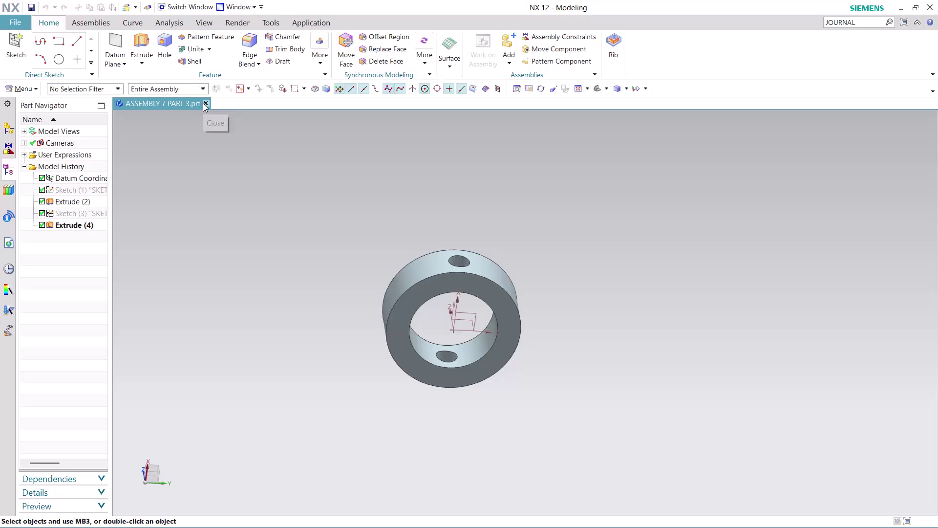
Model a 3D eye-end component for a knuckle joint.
Close the ring part and start journal recording through Command Finder.
click(861, 21)
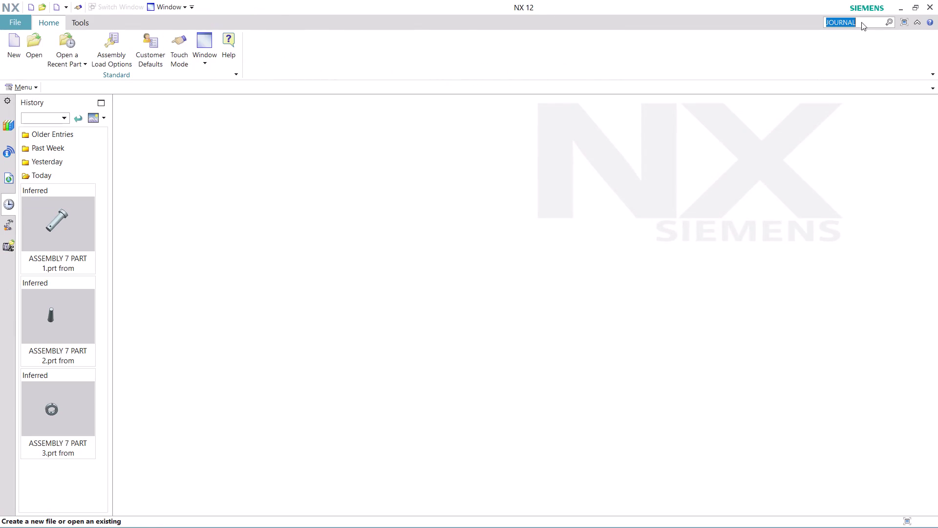
key(Return)
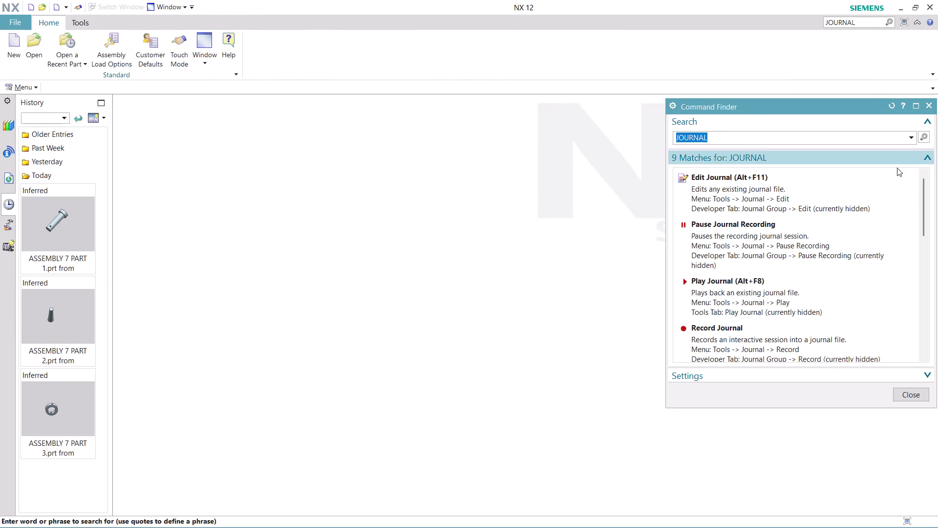
scroll(down, 3)
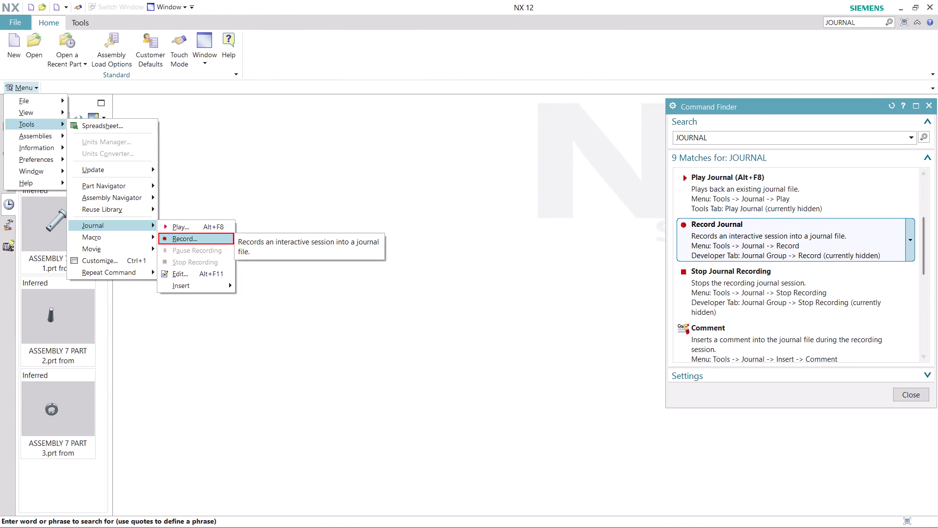
click(779, 223)
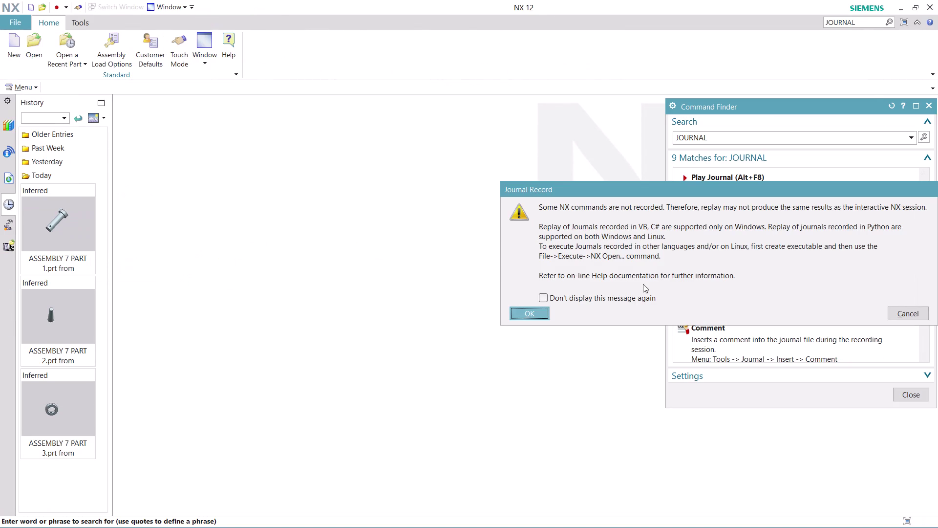
click(526, 312)
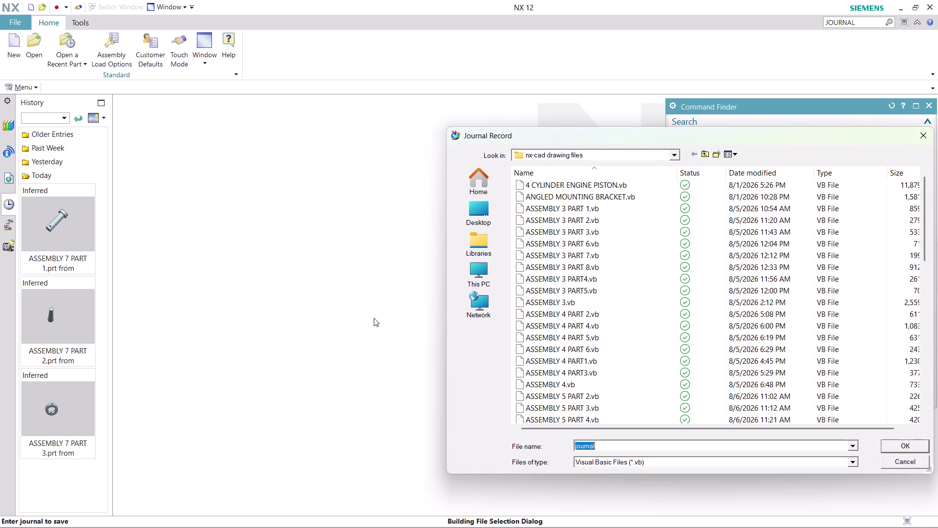
Name the journal file 'ASSEMBLY 7 PART 4' and begin recording.
text(ASSE)
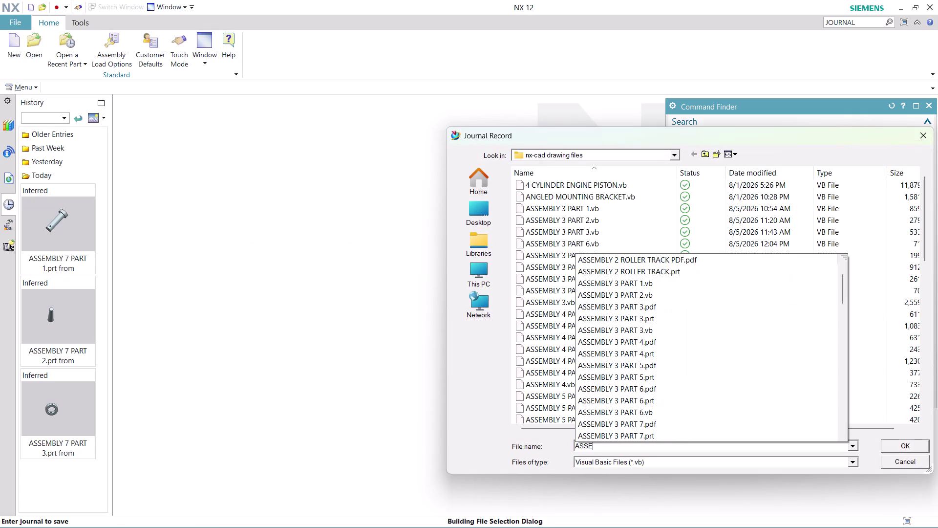
text(,)
key(BackSpace)
text(M)
text(BLY)
key(space)
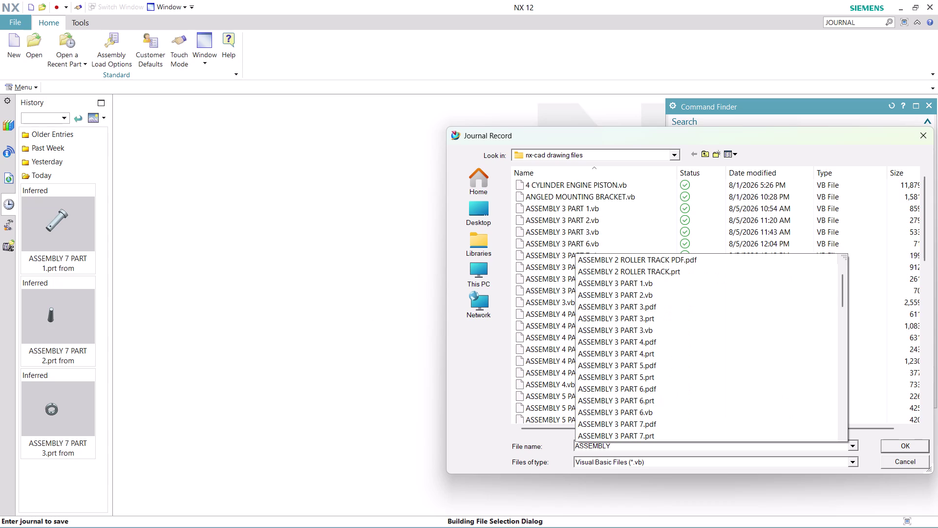
text(7)
key(space)
text(P)
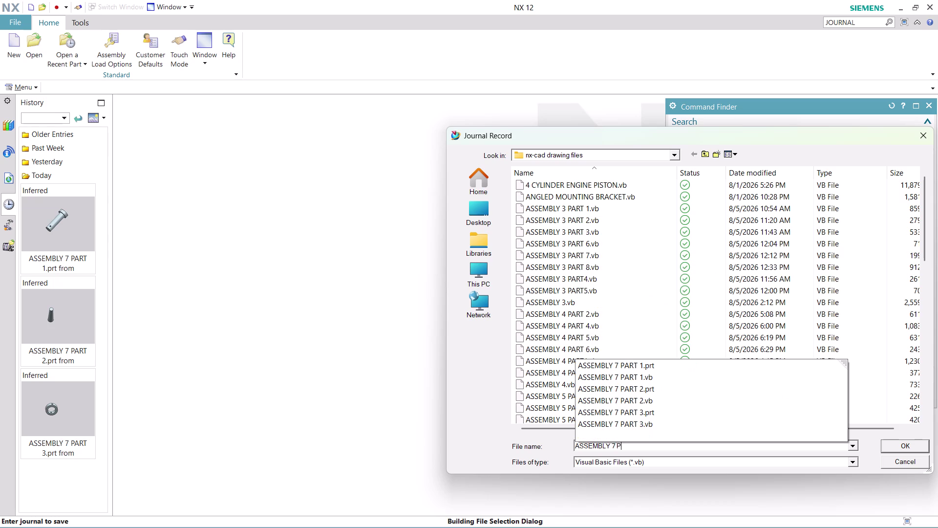
text(ART 4)
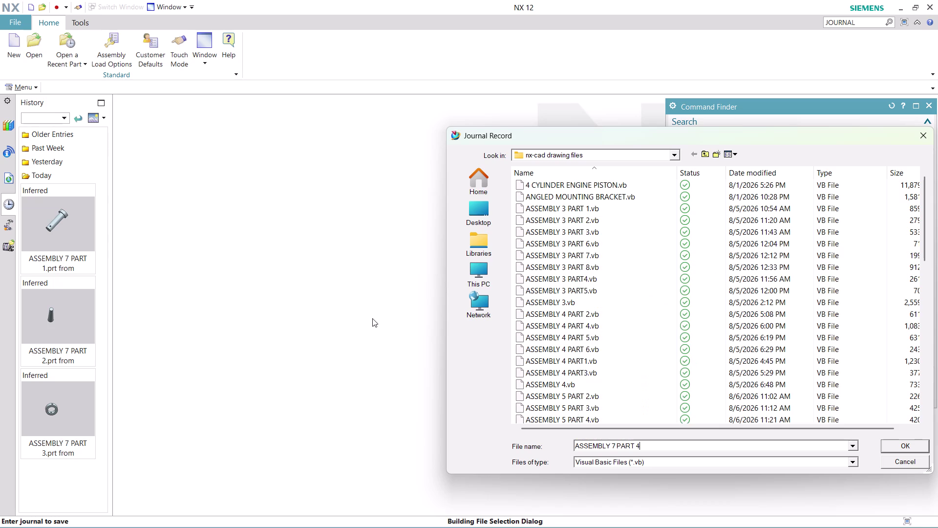
key(Return)
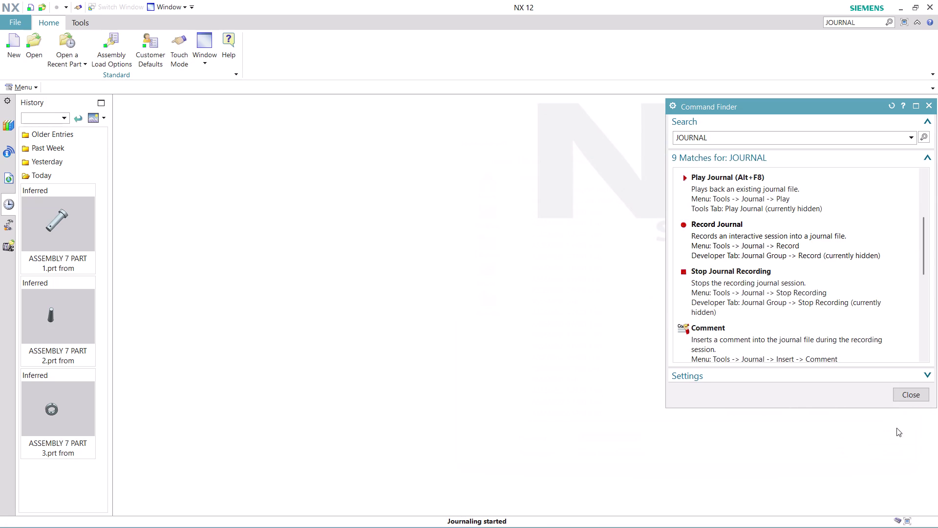
click(909, 389)
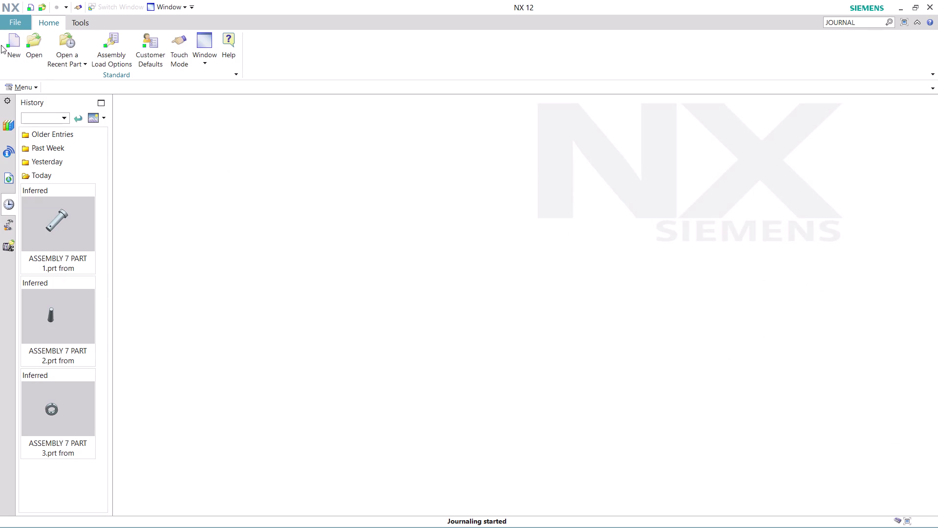
Create a new millimetre Model part, model8.prt, and start a sketch.
click(6, 50)
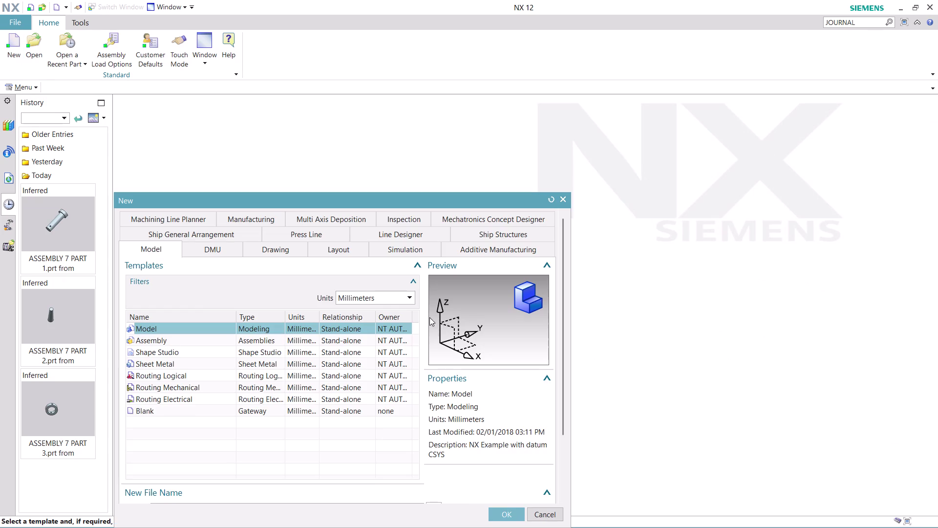
click(508, 512)
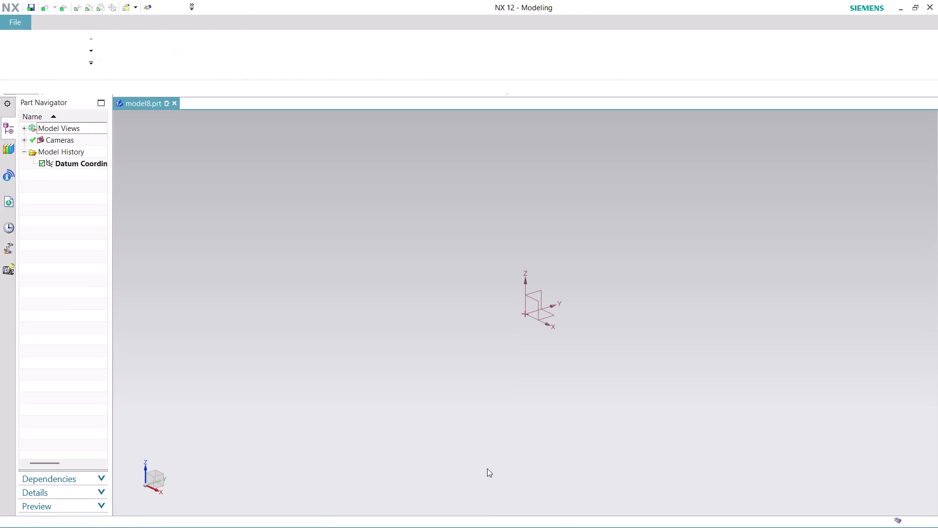
click(17, 90)
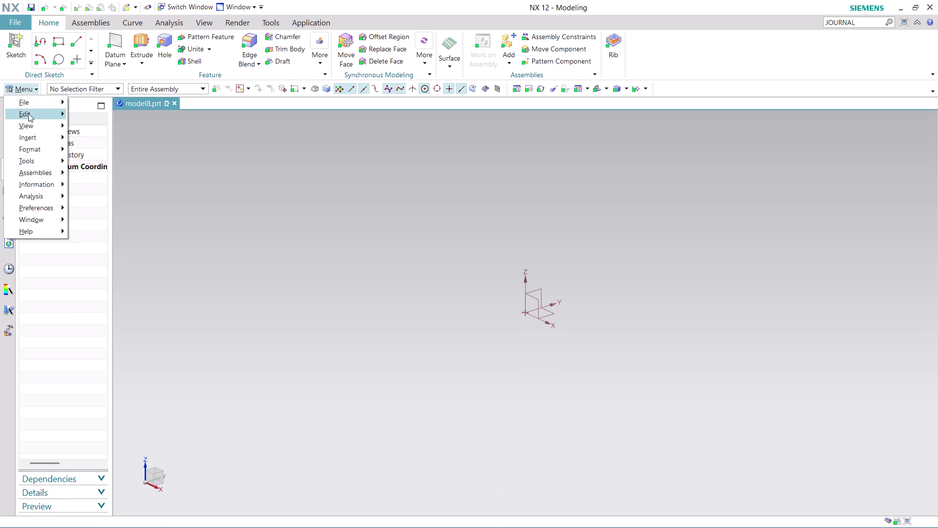
click(131, 148)
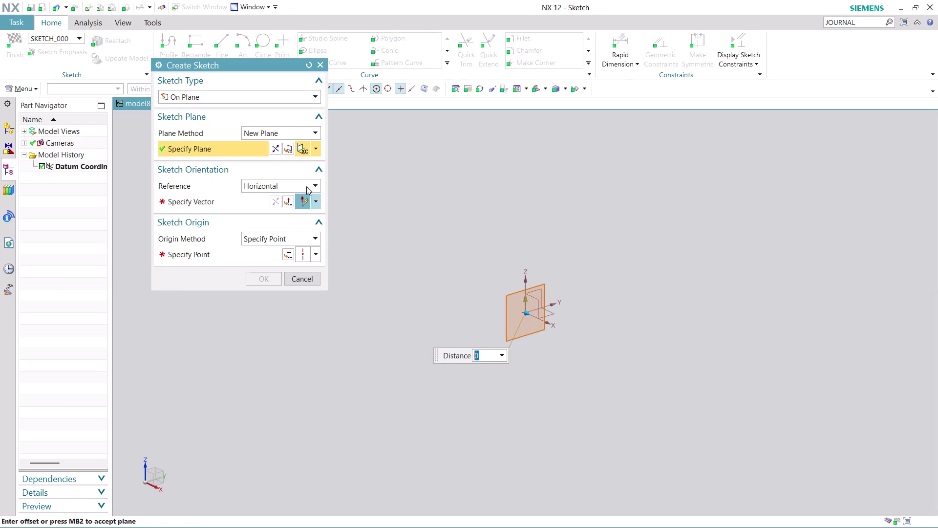
Place the sketch on the XC-YC plane, accepting the reference direction and origin.
click(317, 146)
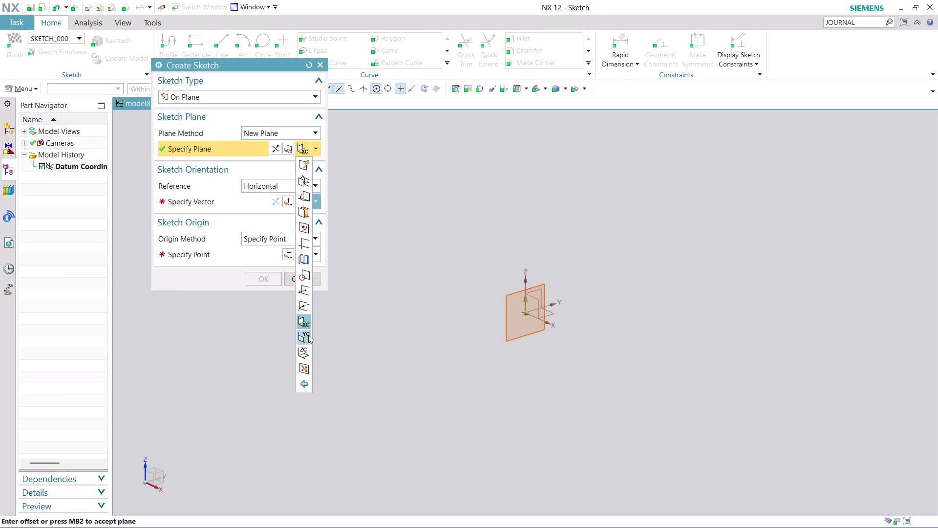
click(304, 341)
click(316, 146)
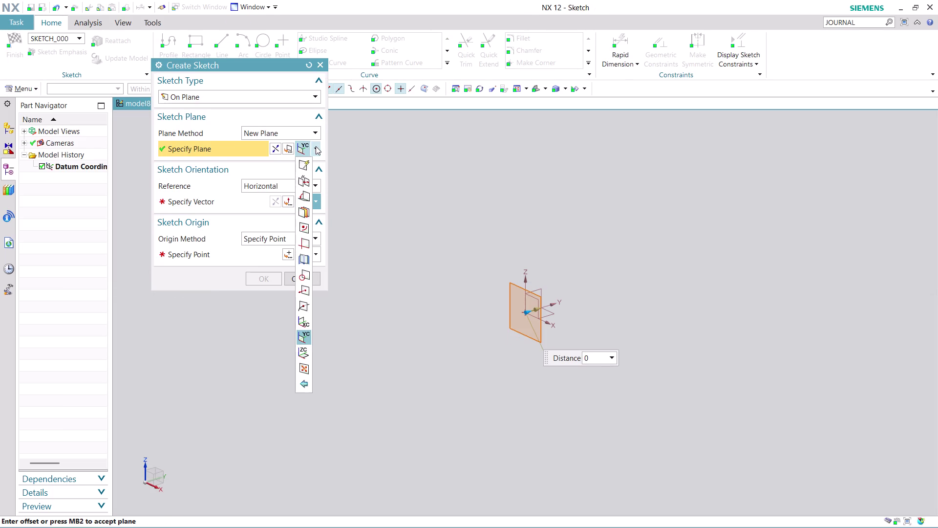
click(305, 347)
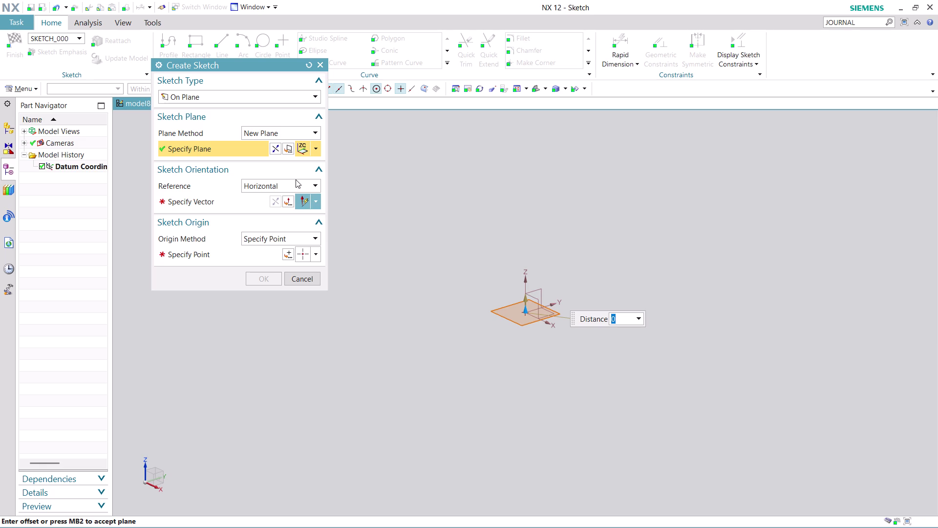
click(221, 197)
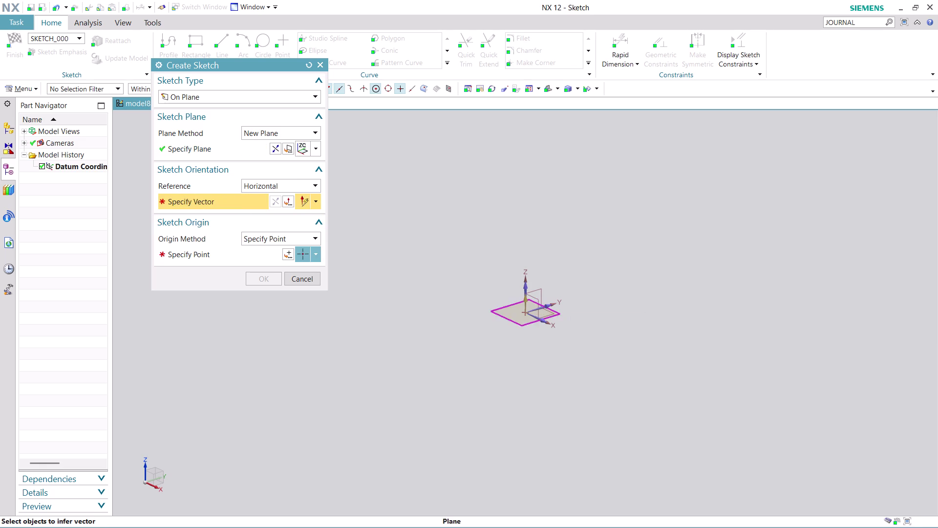
click(551, 307)
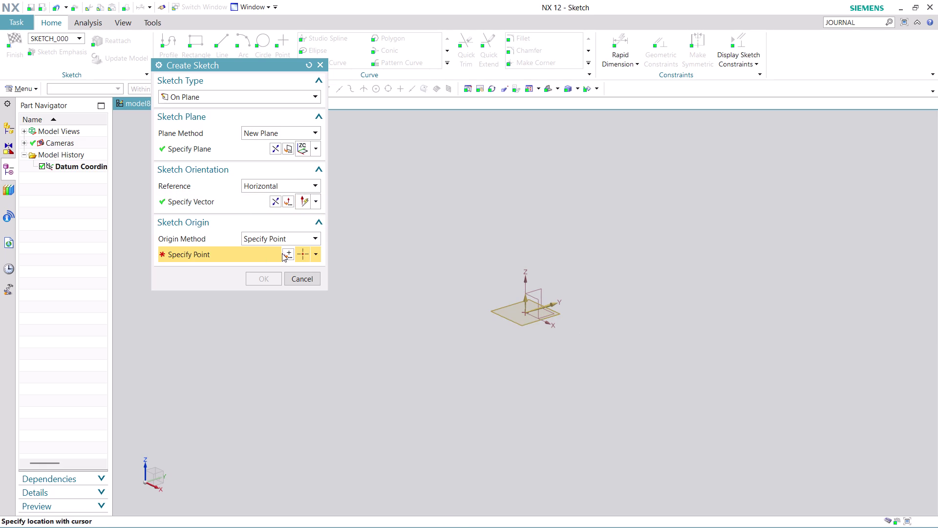
click(284, 251)
click(268, 272)
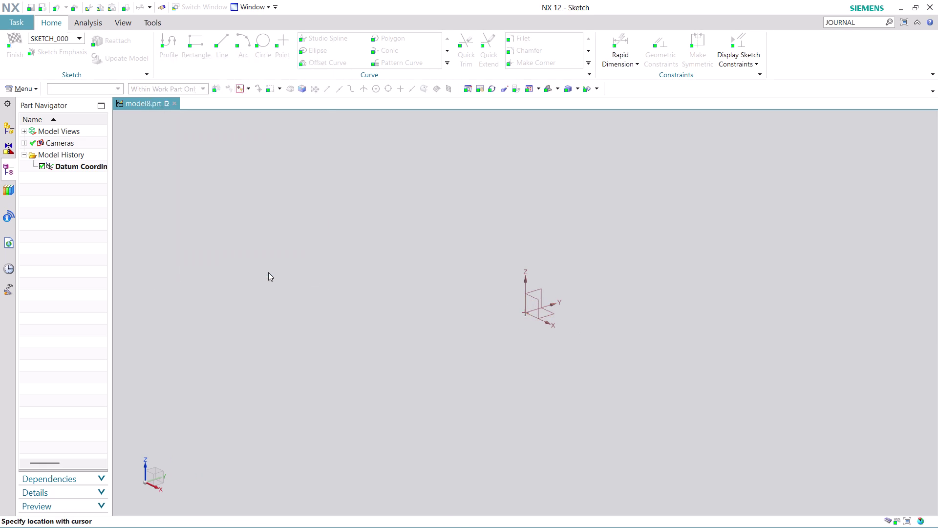
click(266, 273)
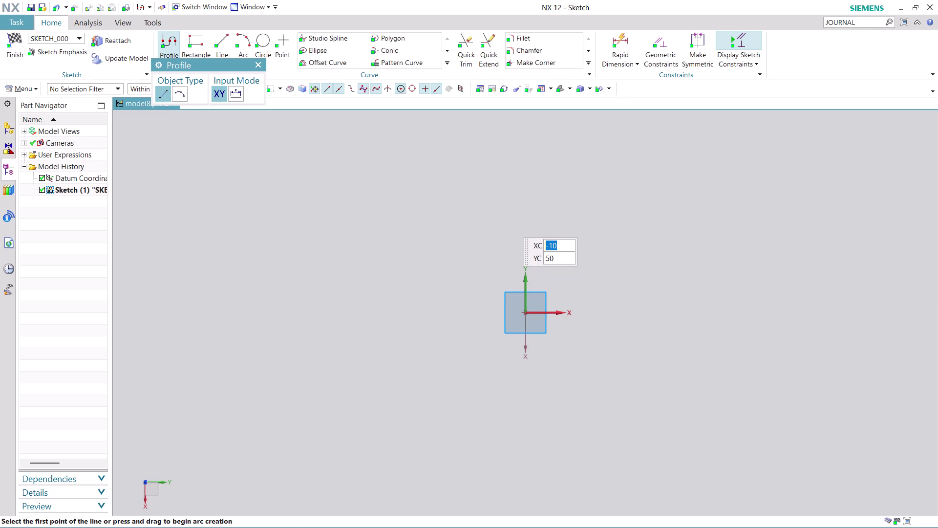
Draw a 25 diameter circle centred on the sketch origin.
key(3)
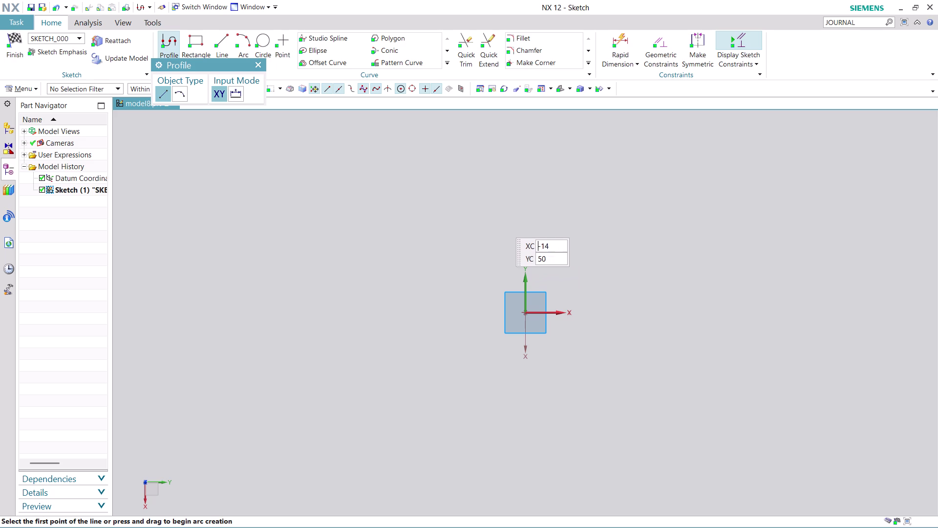
click(261, 37)
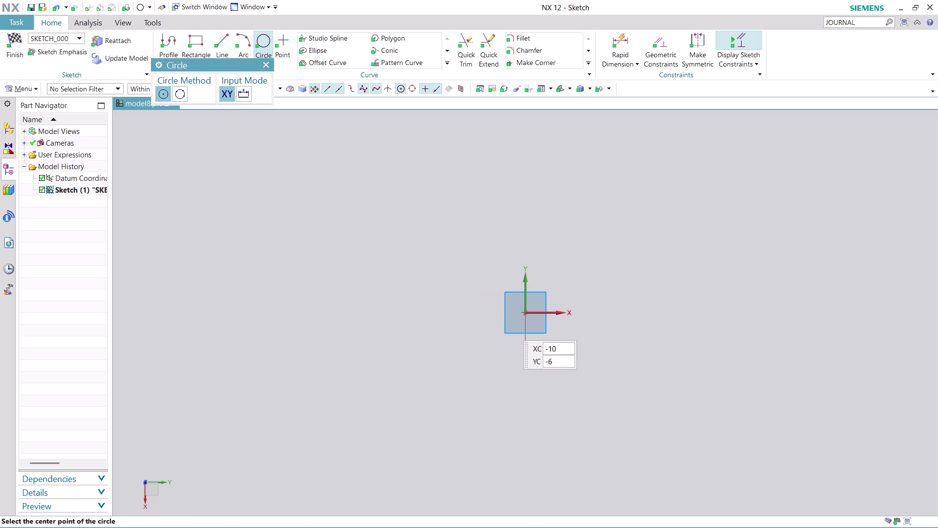
click(525, 312)
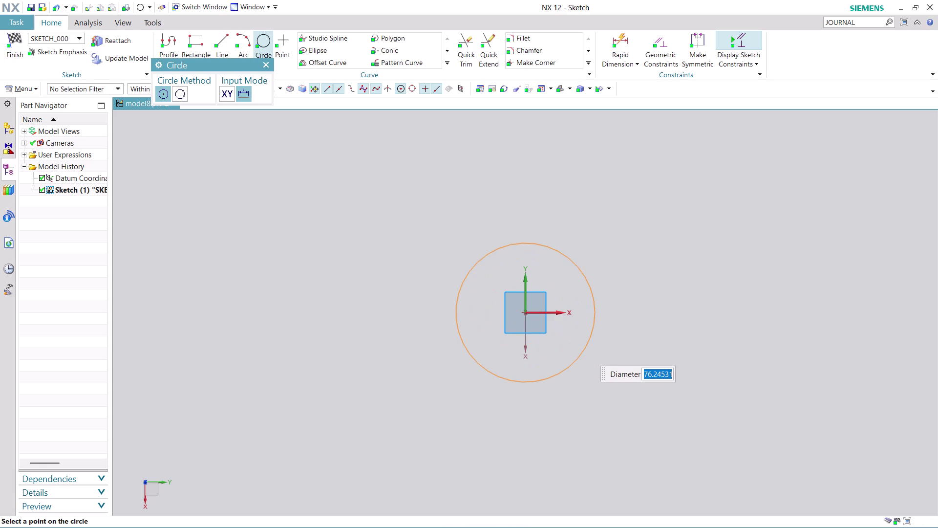
text(25)
key(Return)
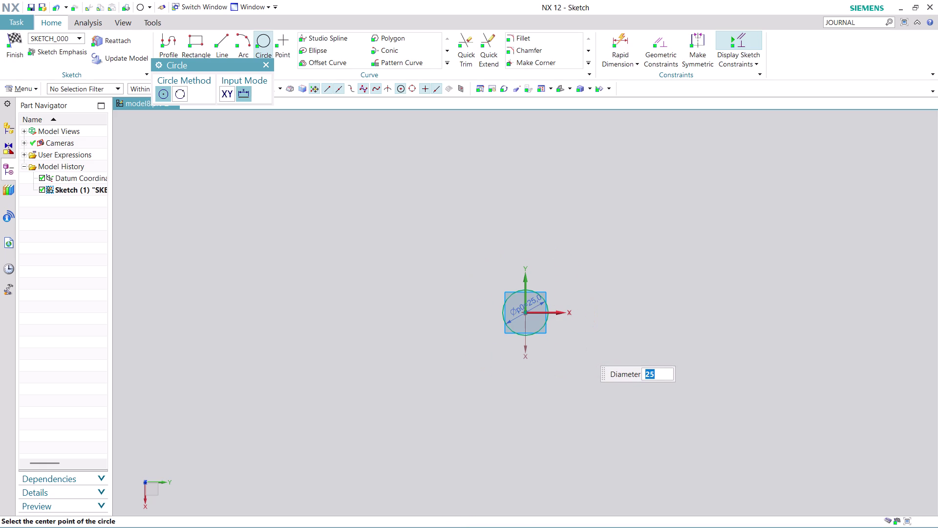
Add a concentric 52 diameter circle around the small circle.
text(52)
key(Return)
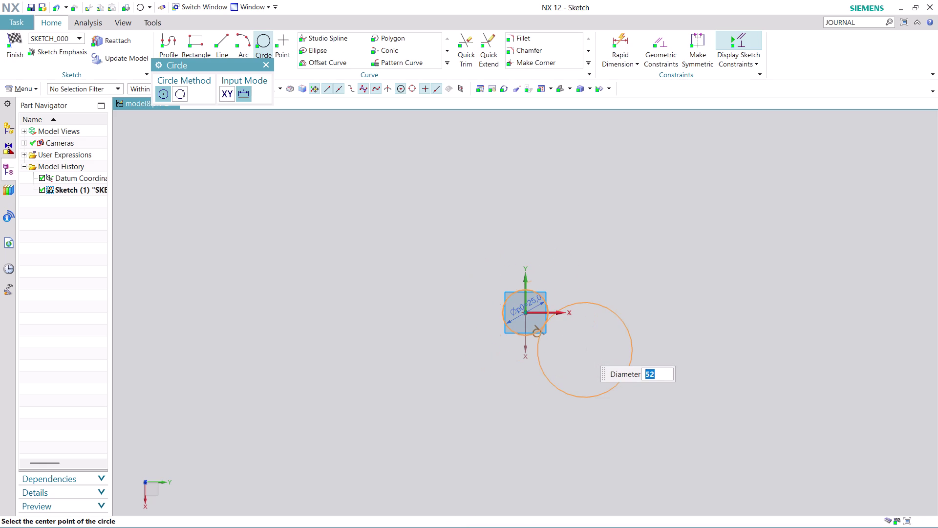
click(525, 310)
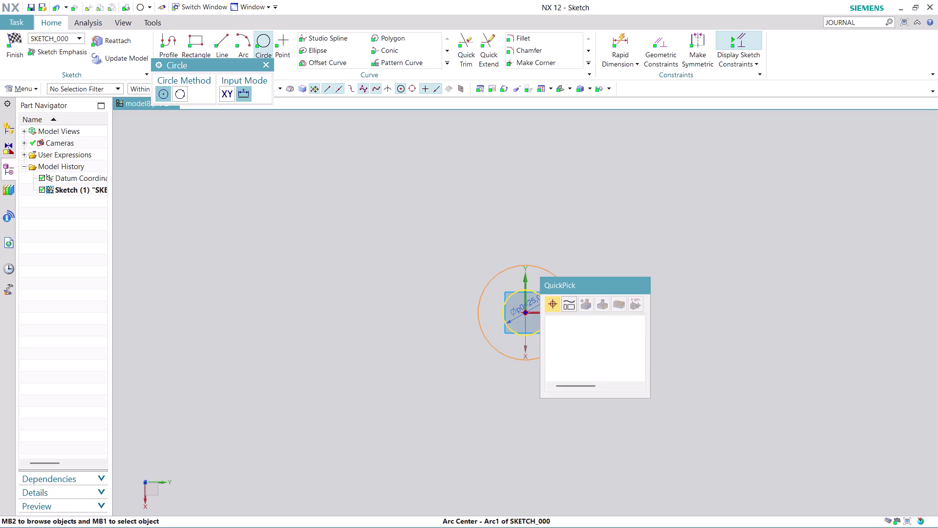
click(589, 325)
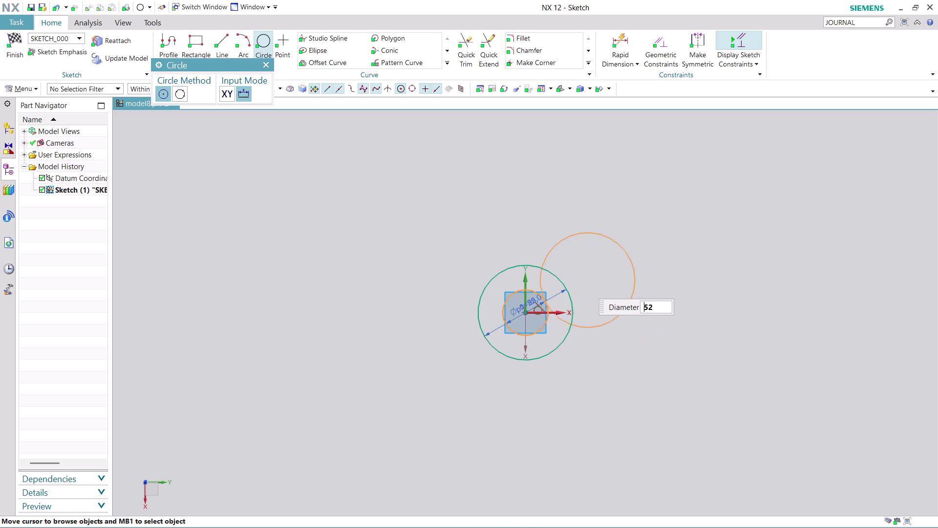
key(Escape)
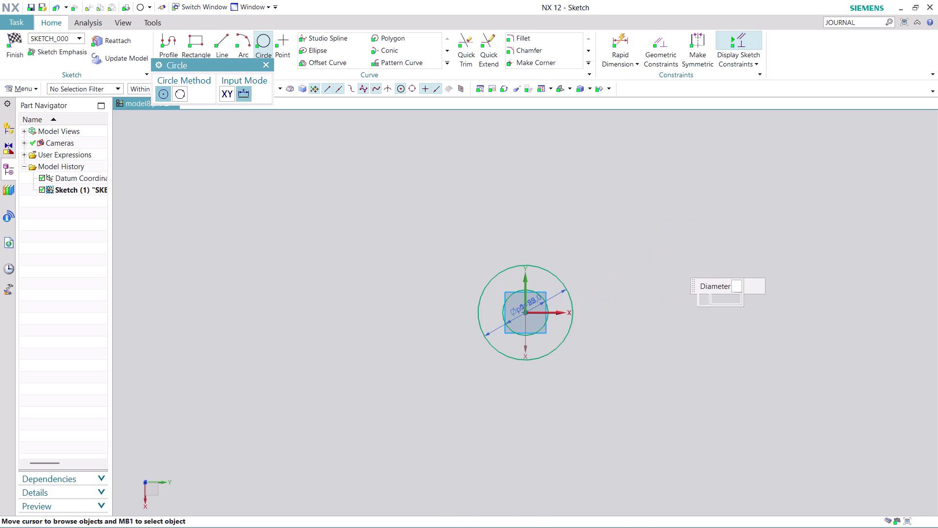
key(Escape)
scroll(up, 3)
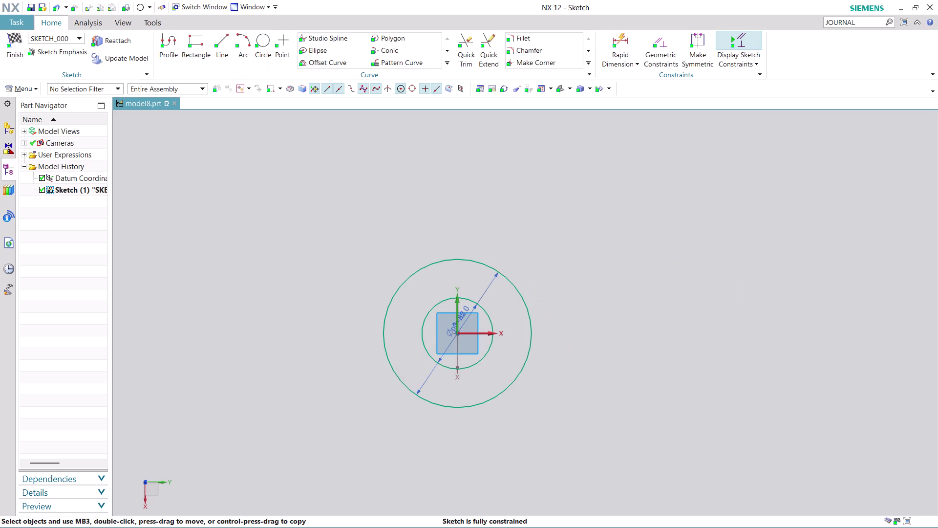
scroll(down, 3)
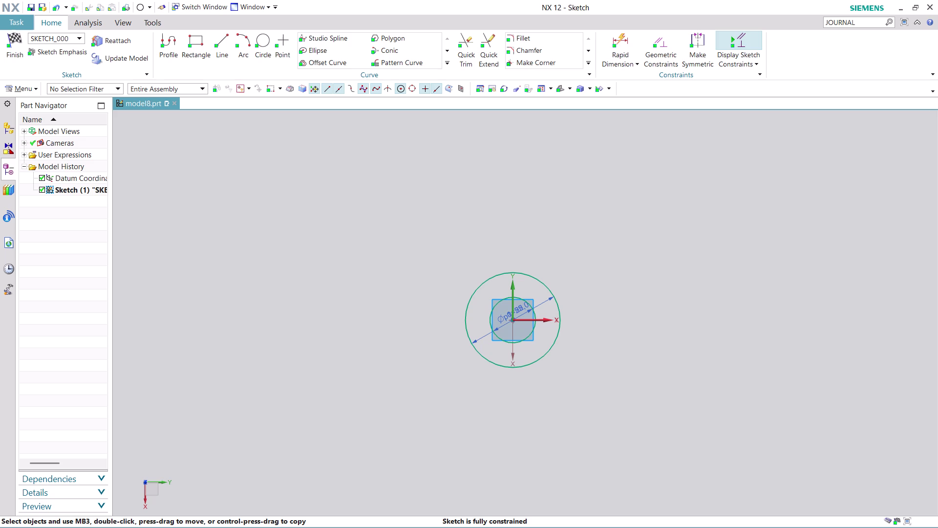
click(200, 37)
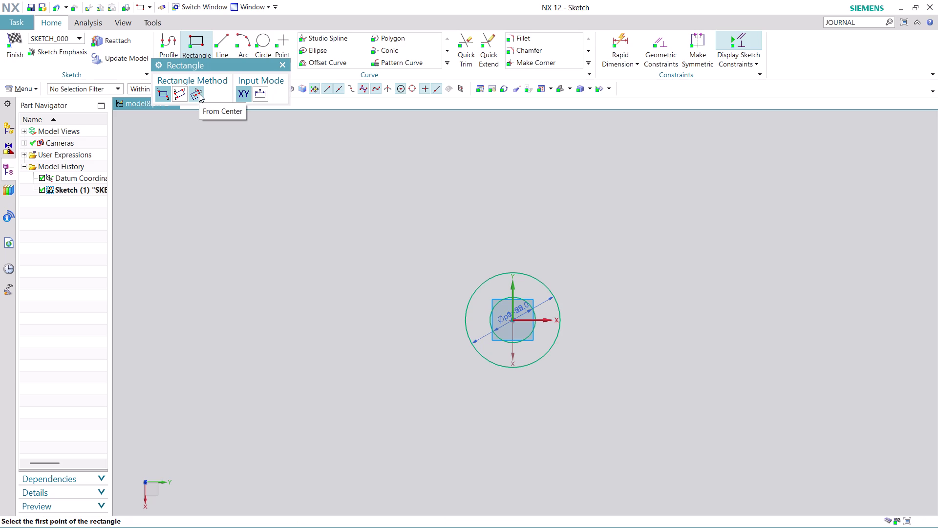
Draw a 131 by 24 two-corner rectangle starting on the outer circle.
click(199, 93)
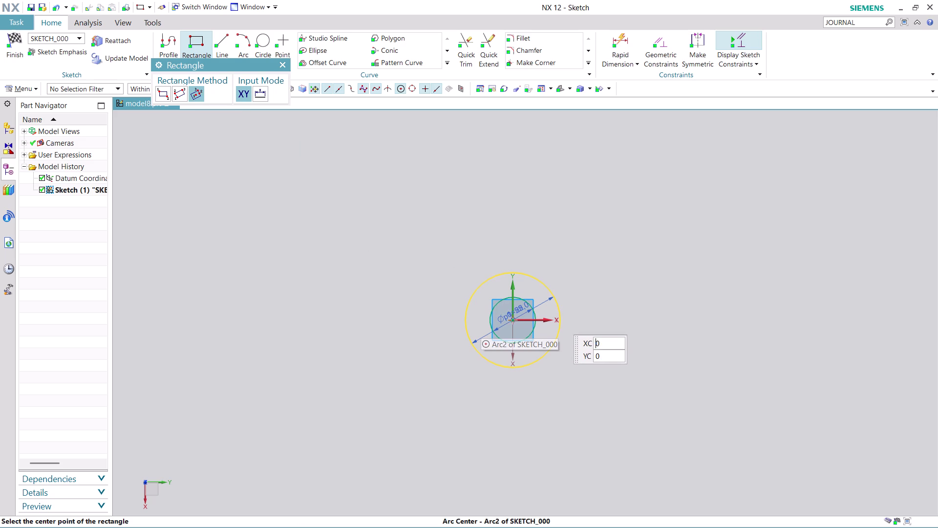
click(561, 320)
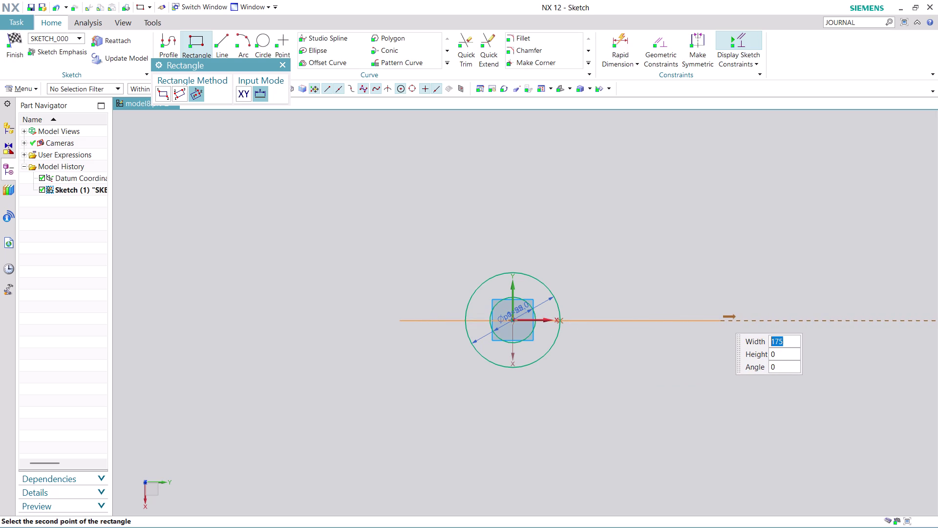
key(Escape)
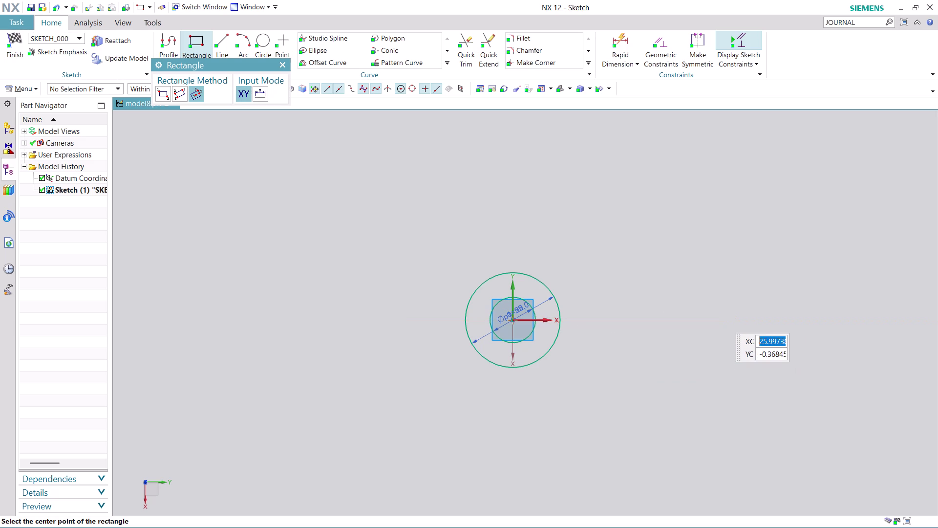
click(158, 93)
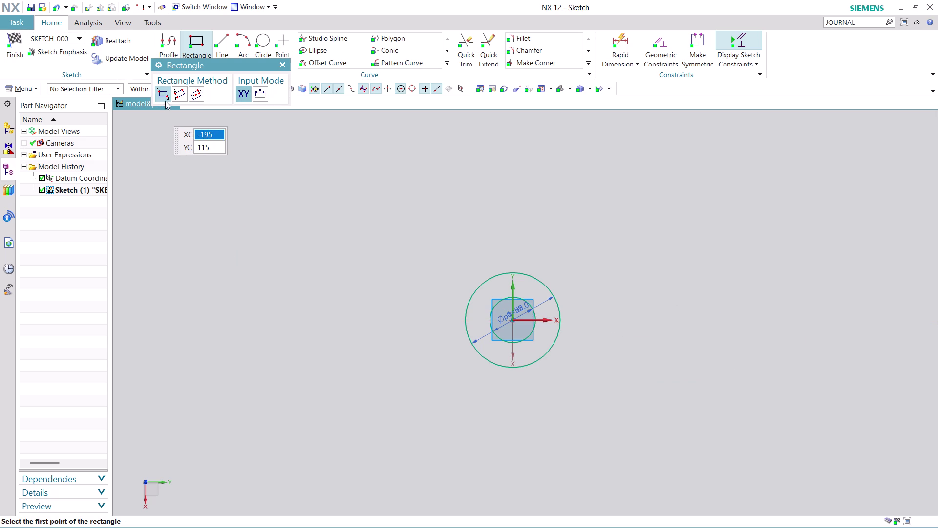
click(556, 299)
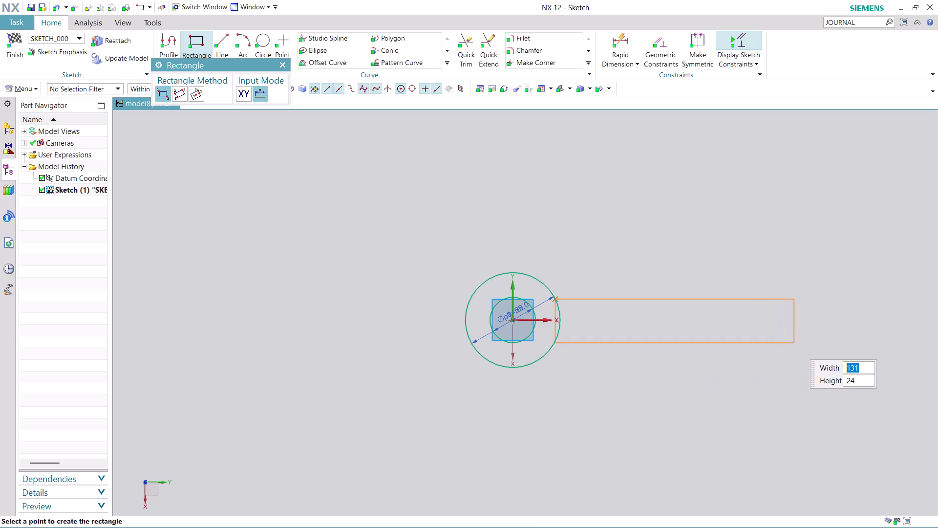
click(794, 343)
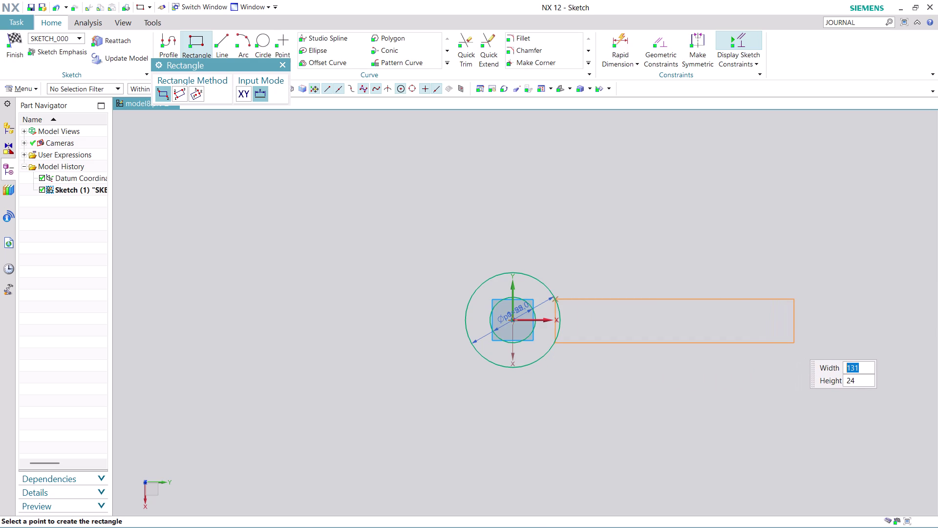
key(Escape)
Recentre the sketch view and drag the height dimension aside.
scroll(up, 3)
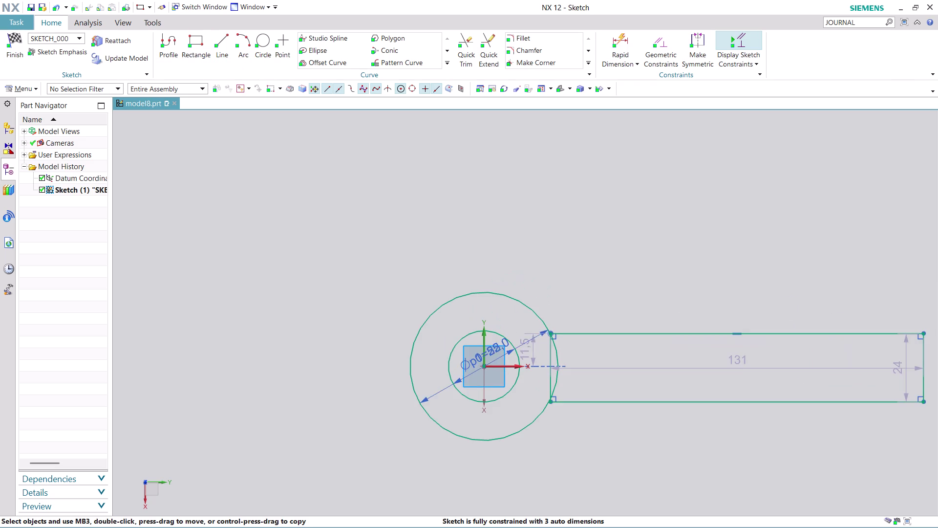
scroll(down, 3)
scroll(up, 3)
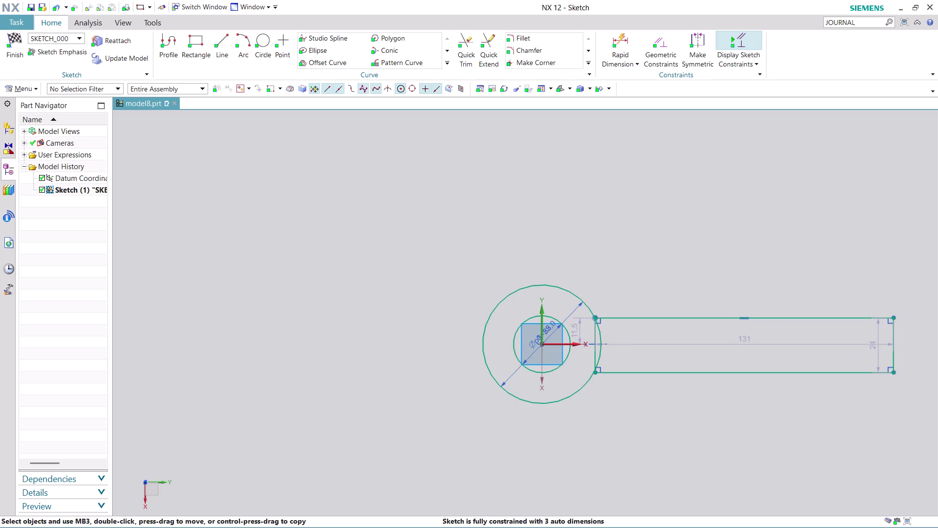
scroll(up, 3)
middle_drag(823, 260, 734, 254)
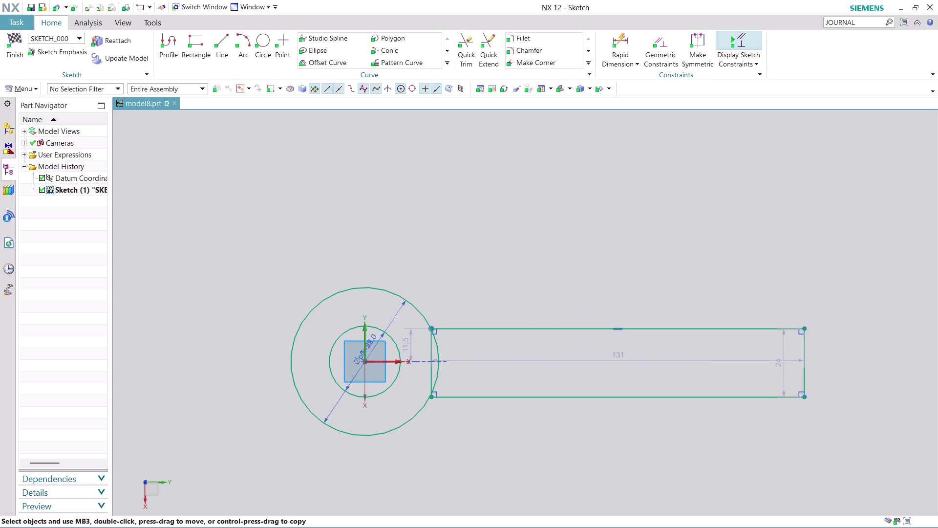
middle_drag(734, 254, 674, 205)
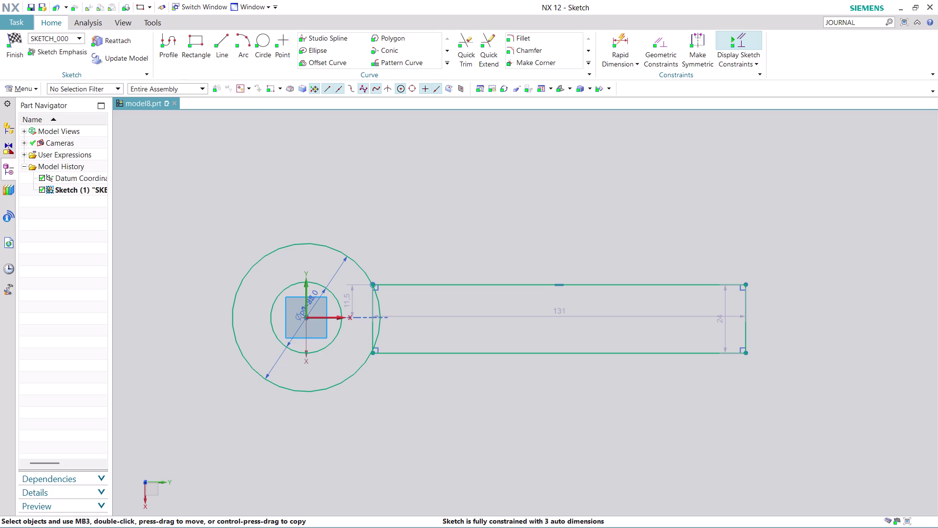
drag(723, 324, 782, 318)
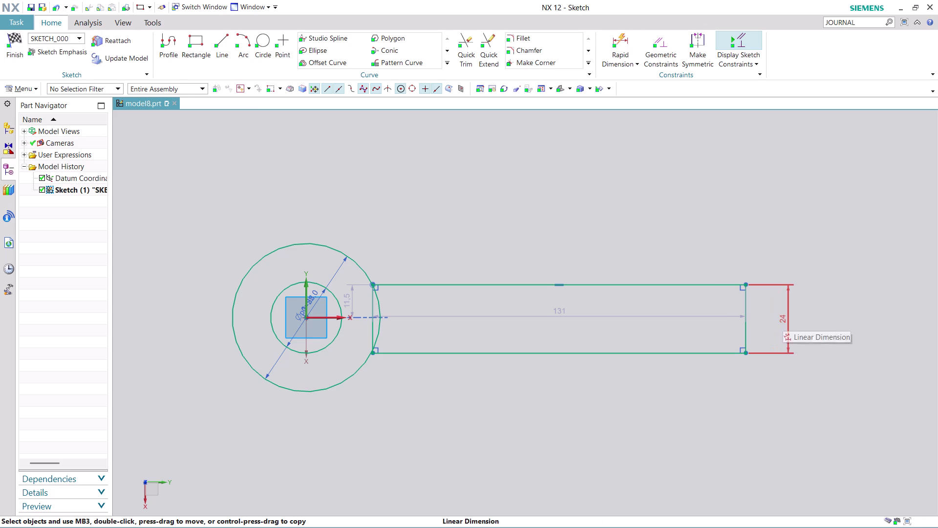
Change the rectangle's height dimension from 24 to 28.
double_click(783, 318)
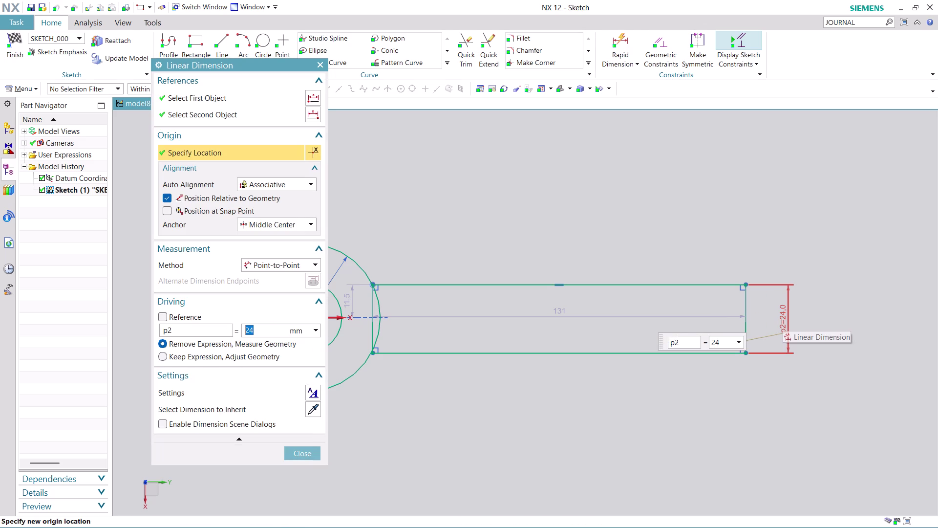
text(2)
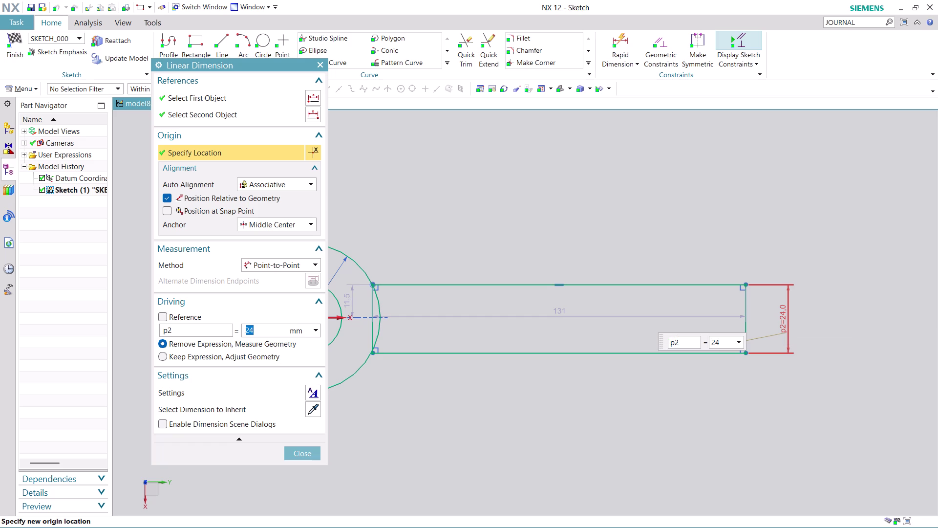
text(8)
key(Return)
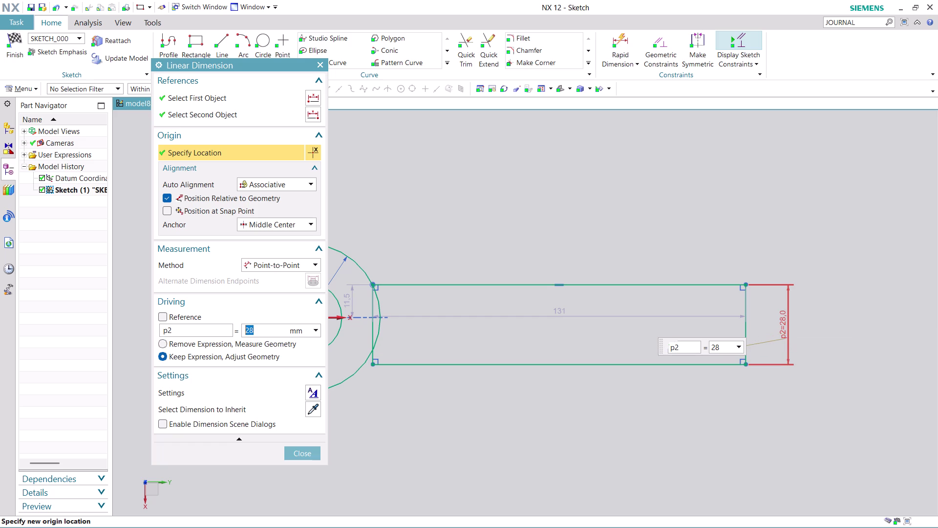
click(310, 458)
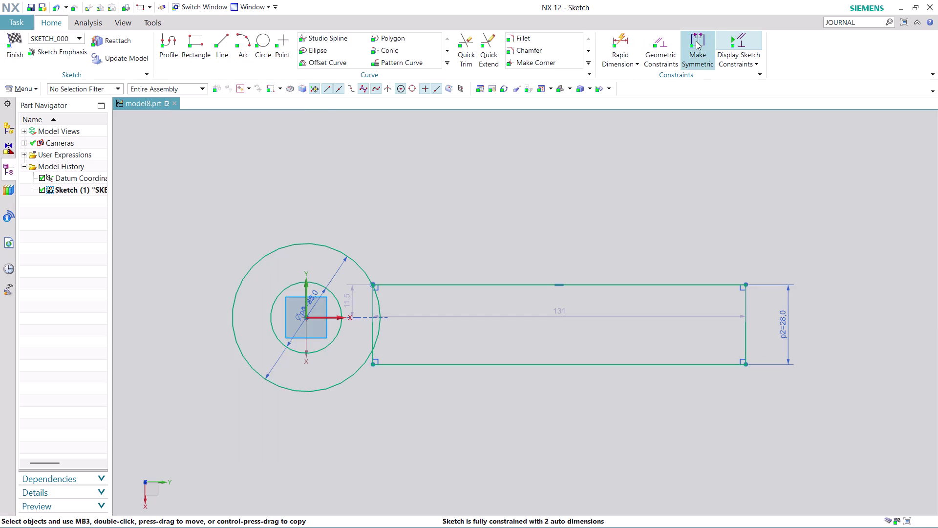
Make the rectangle's top and bottom edges symmetric about the horizontal axis.
click(695, 41)
click(540, 368)
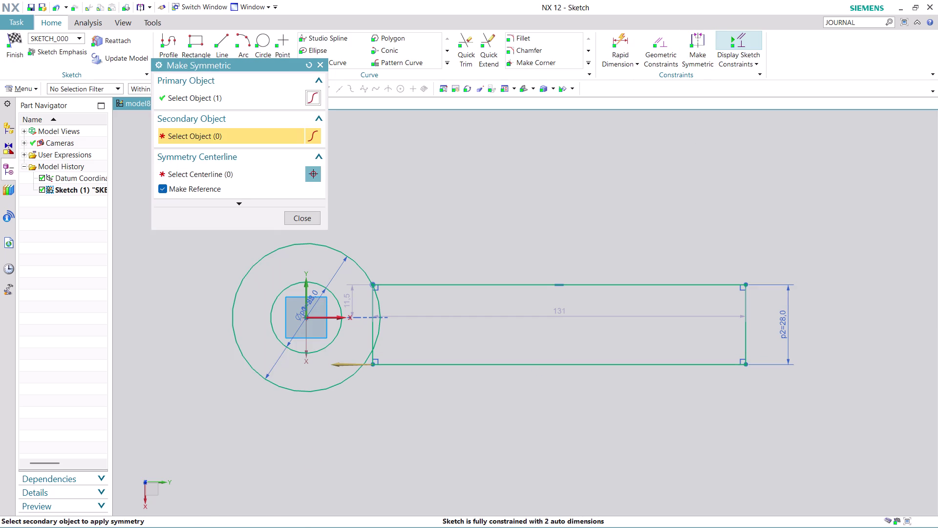
click(466, 285)
click(335, 318)
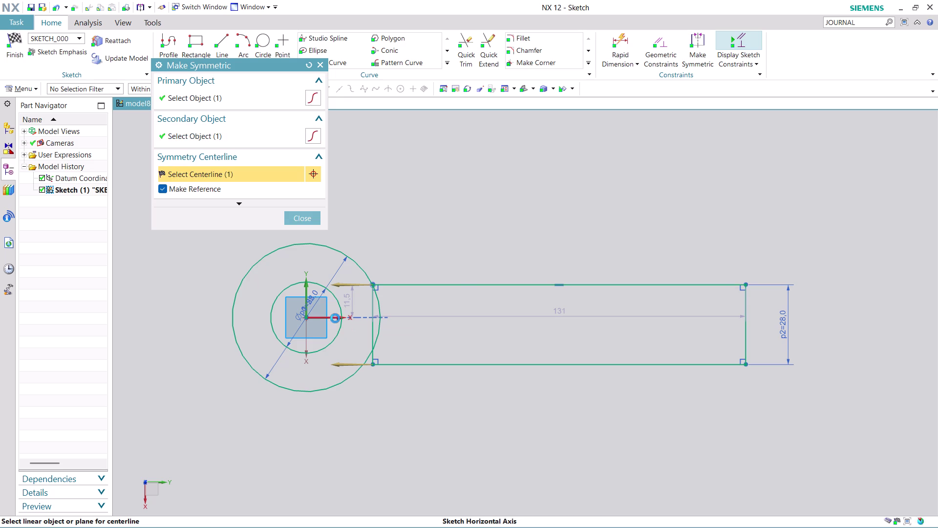
click(308, 220)
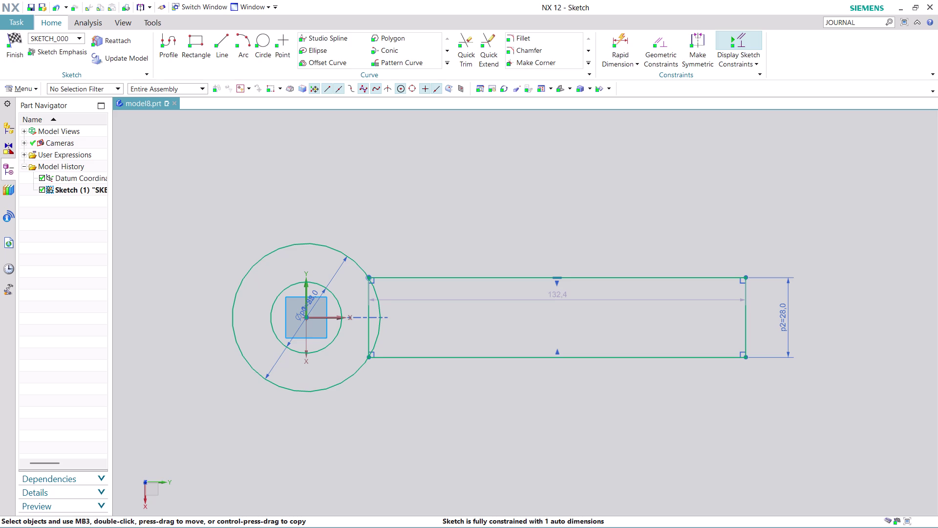
click(623, 33)
click(306, 319)
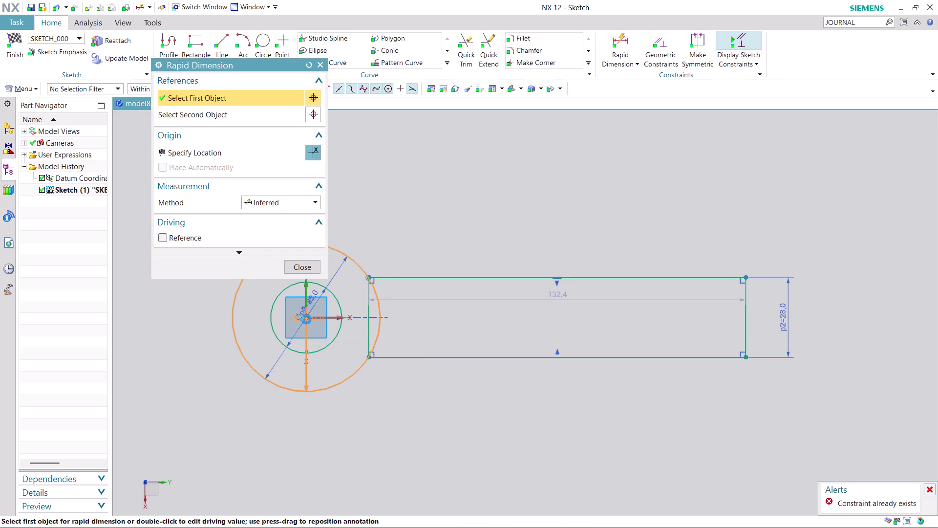
Dimension the rectangle's right end 105 from the circle centre.
click(746, 323)
click(477, 429)
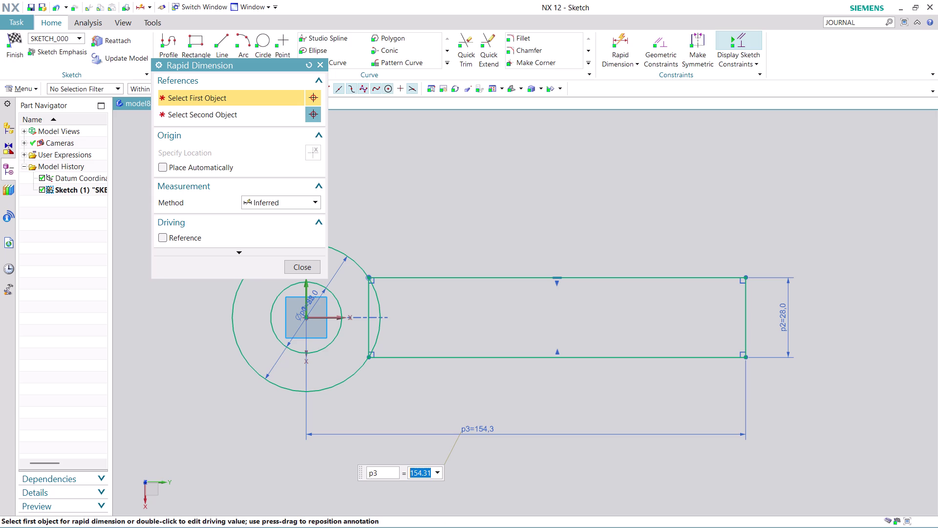
text(105)
key(Return)
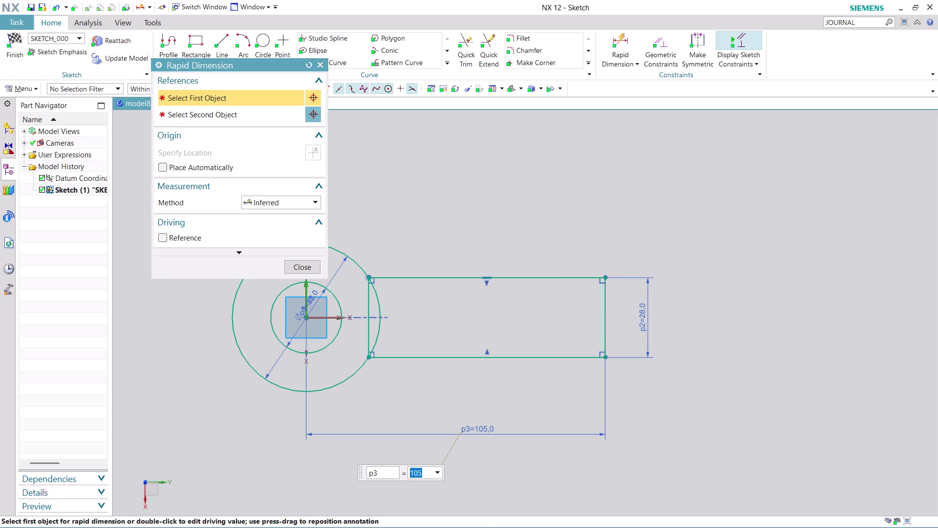
click(289, 262)
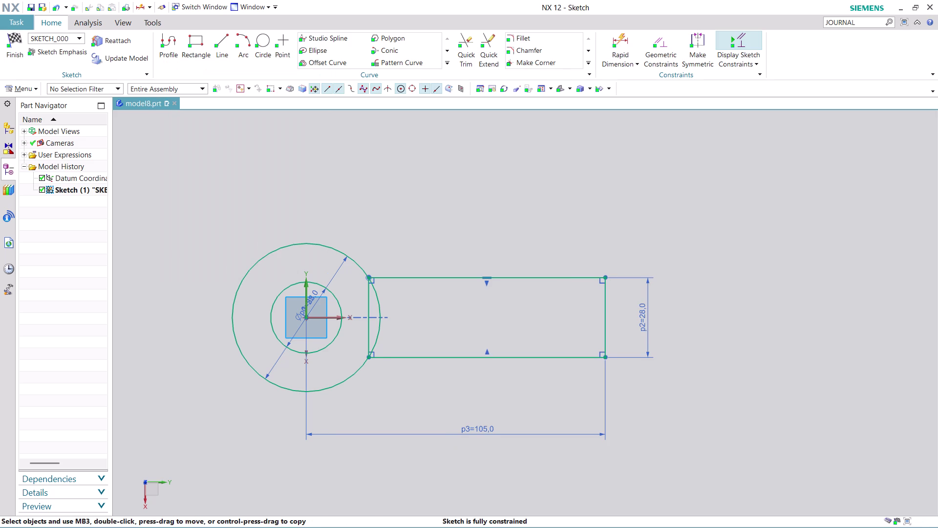
scroll(up, 3)
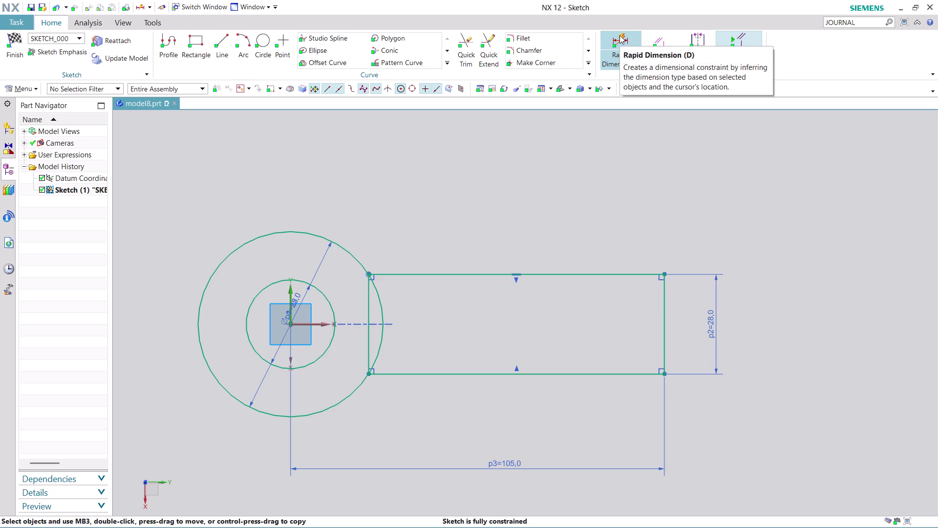
click(461, 45)
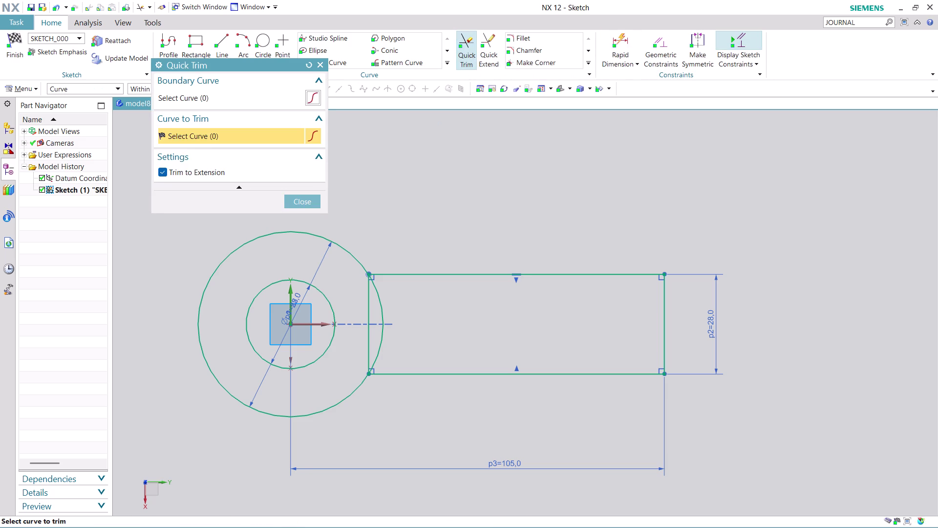
Quick-trim the rectangle's left vertical edge inside the outer circle.
click(367, 316)
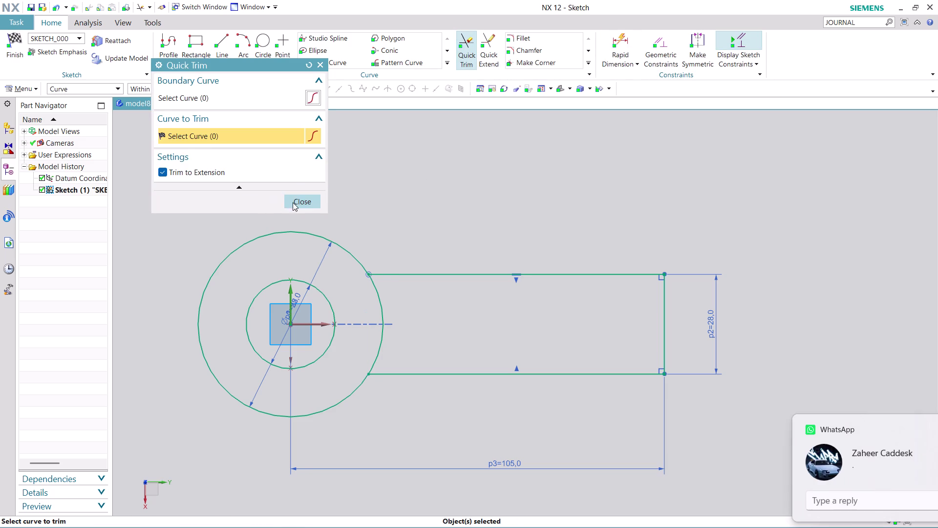
click(297, 199)
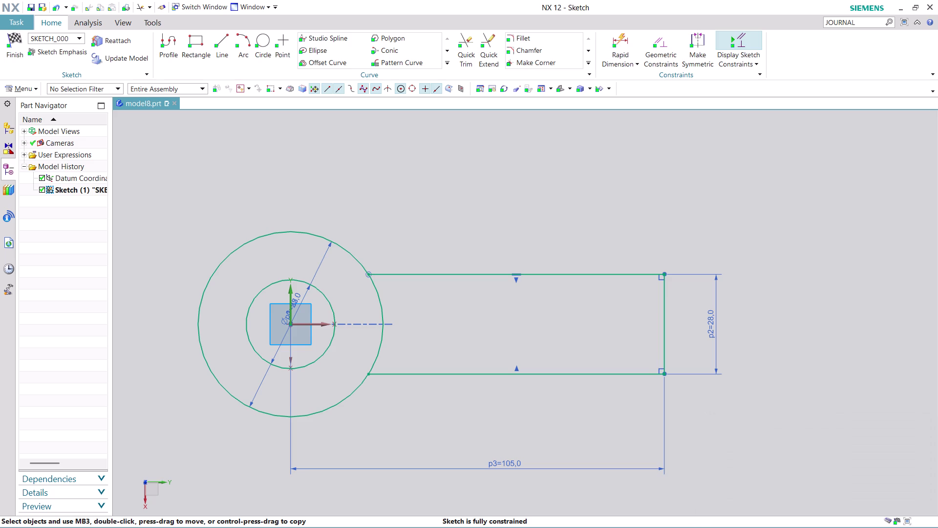
click(548, 38)
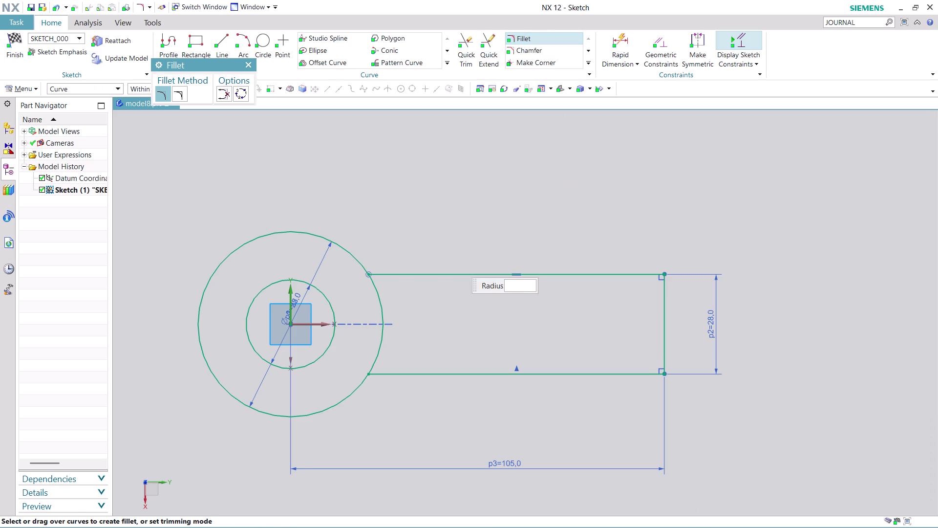
Fillet the outer circle and the arm's top edge with radius 12.
click(360, 266)
click(388, 274)
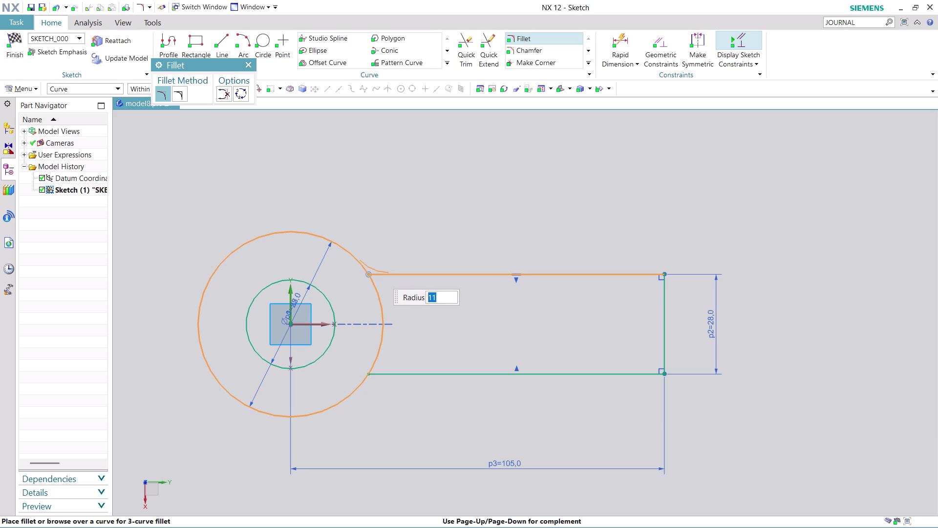
text(12)
key(Return)
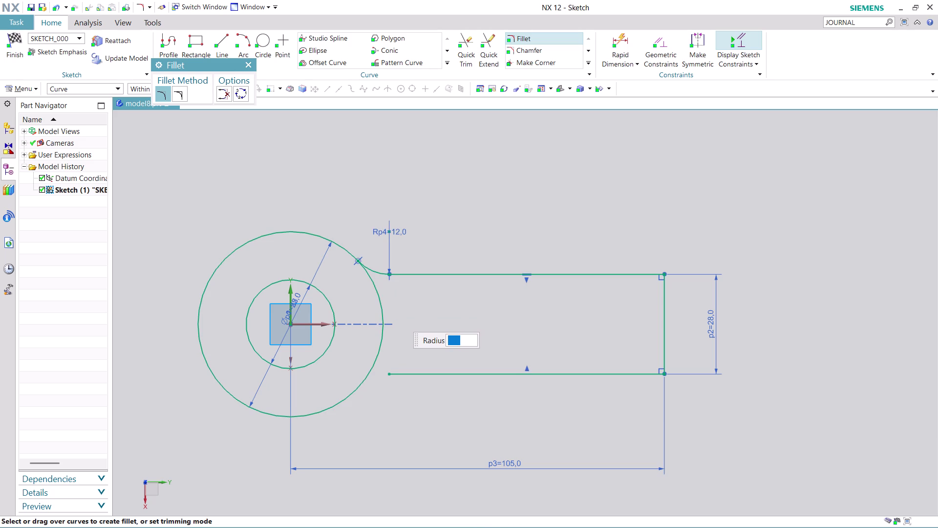
key(Escape)
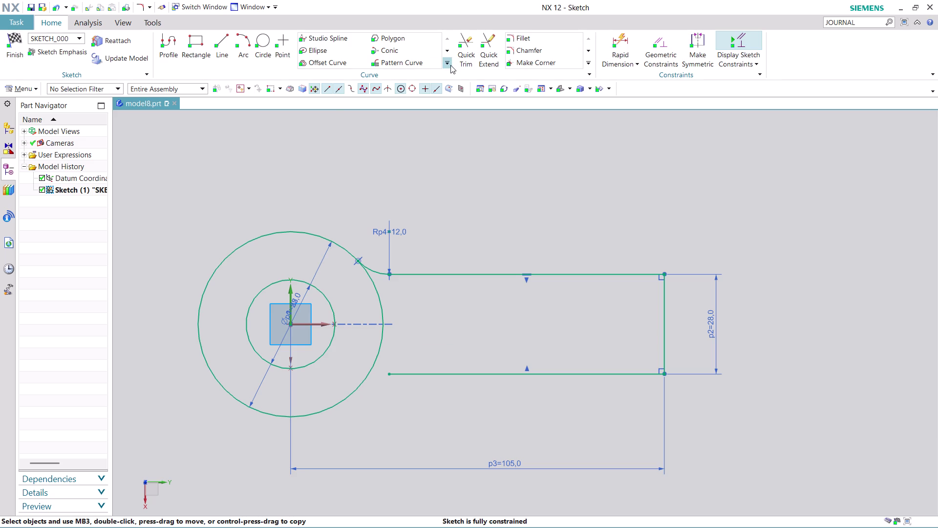
Mirror the 12 mm fillet arc across the horizontal sketch axis to the lower junction.
click(450, 65)
click(320, 80)
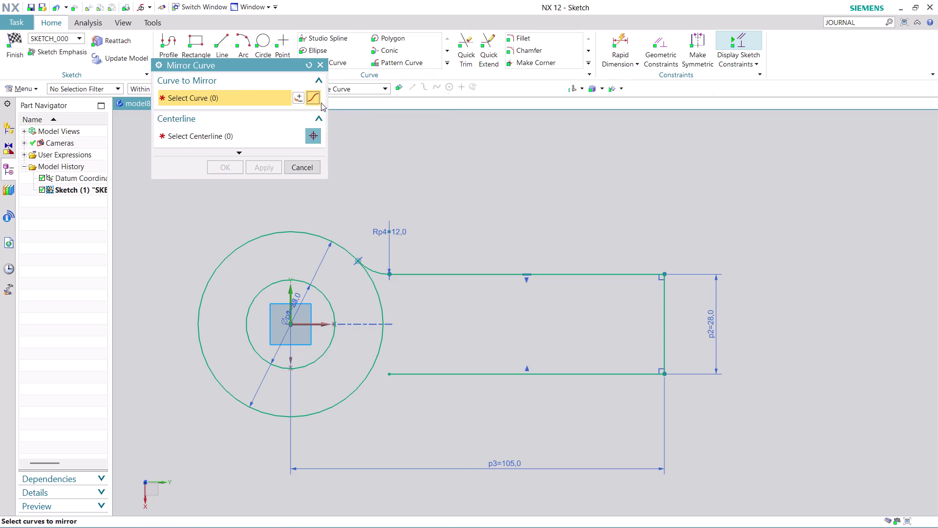
click(375, 270)
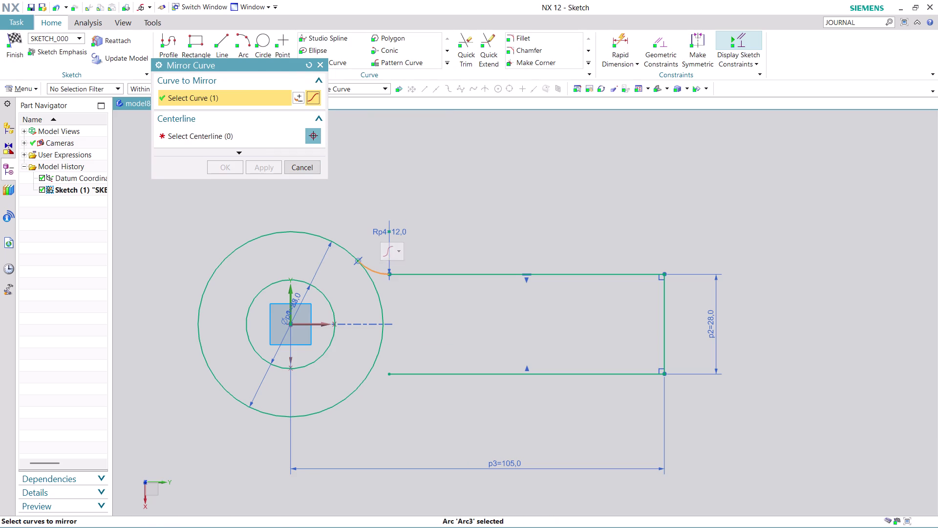
click(228, 140)
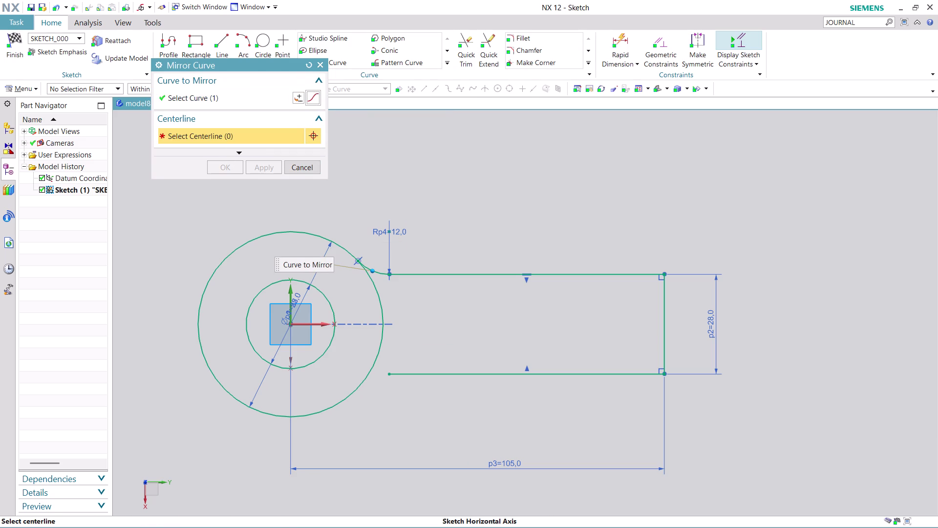
click(316, 327)
click(226, 167)
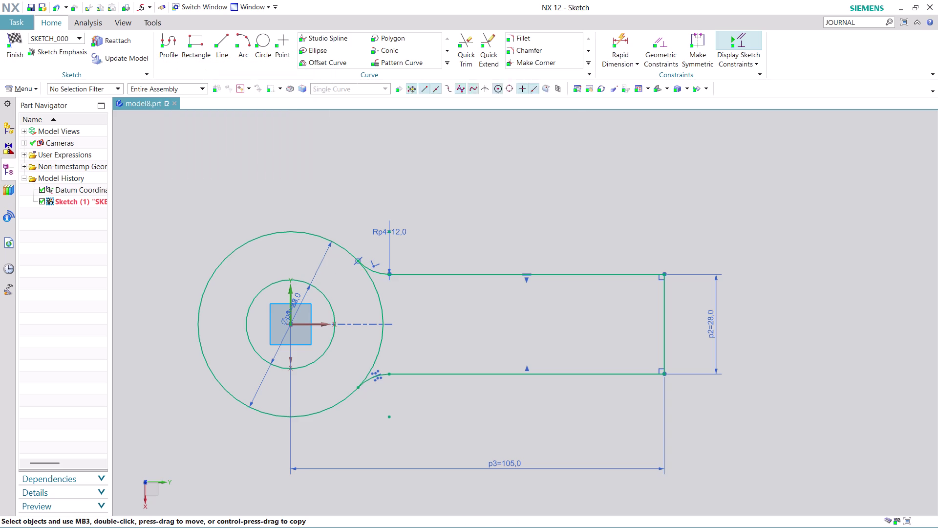
Zoom the view and finish the sketch to return to modeling.
scroll(down, 3)
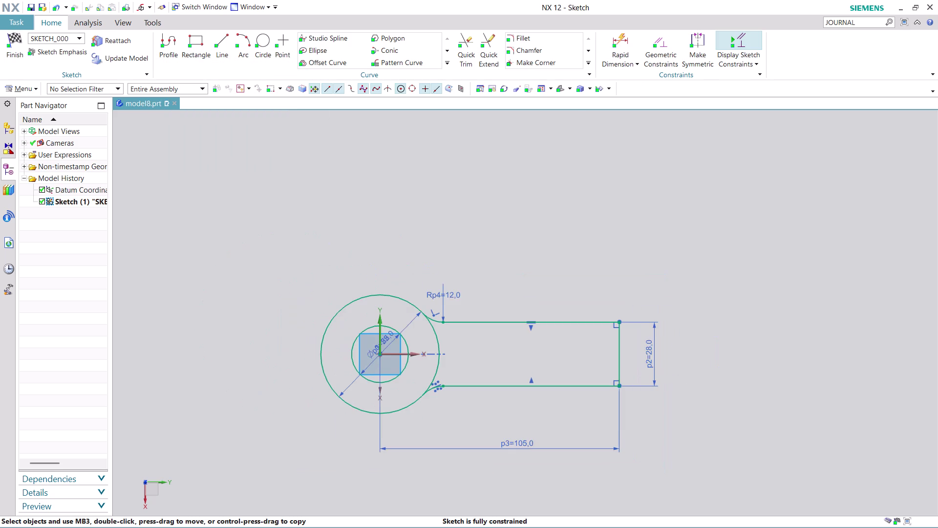
scroll(up, 3)
scroll(down, 3)
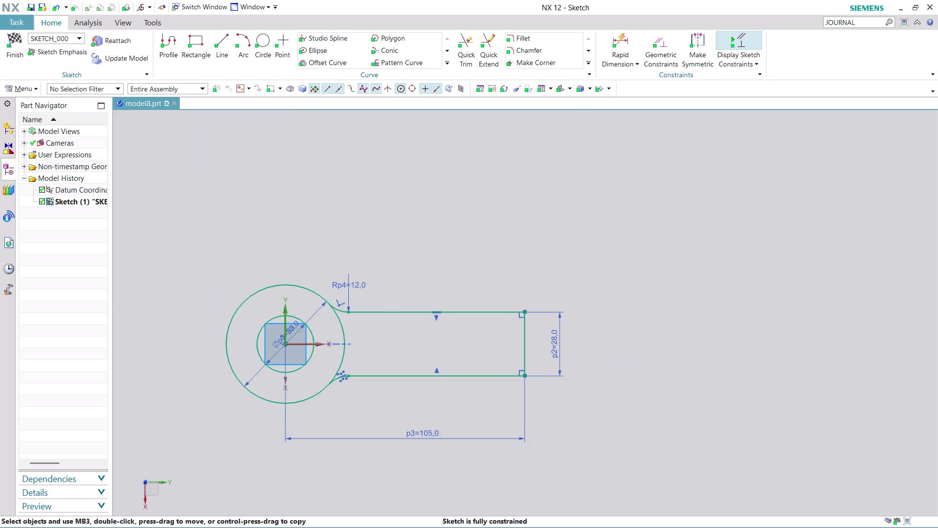
scroll(up, 3)
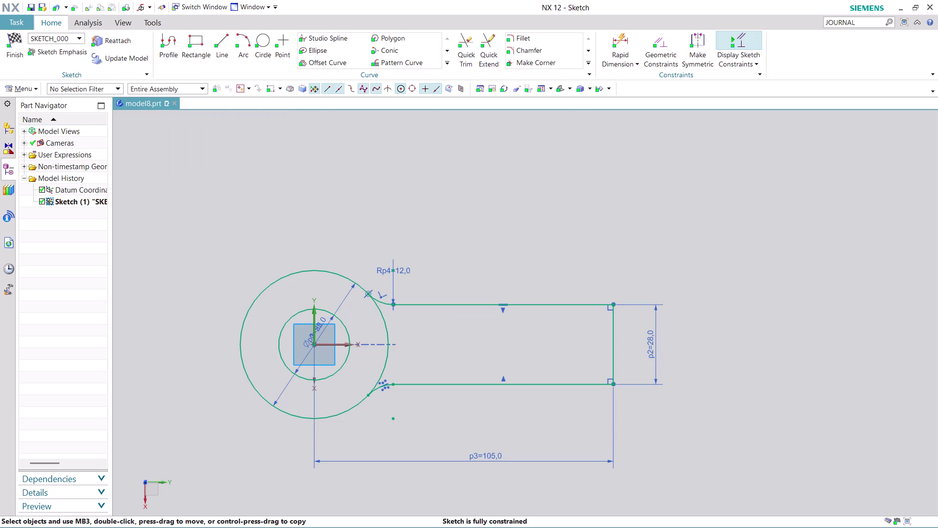
click(18, 53)
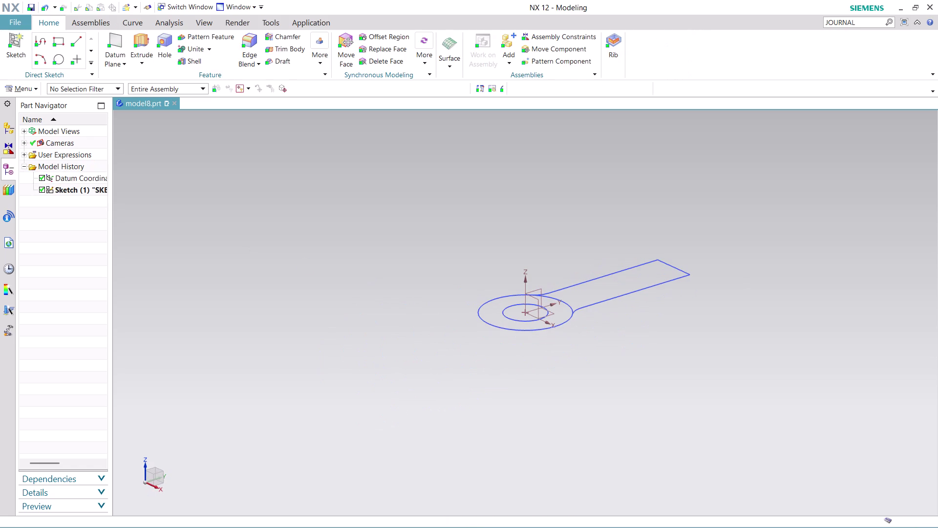
Orbit and zoom to view the lever outline in 3D, then start an extrusion.
middle_drag(723, 261, 731, 368)
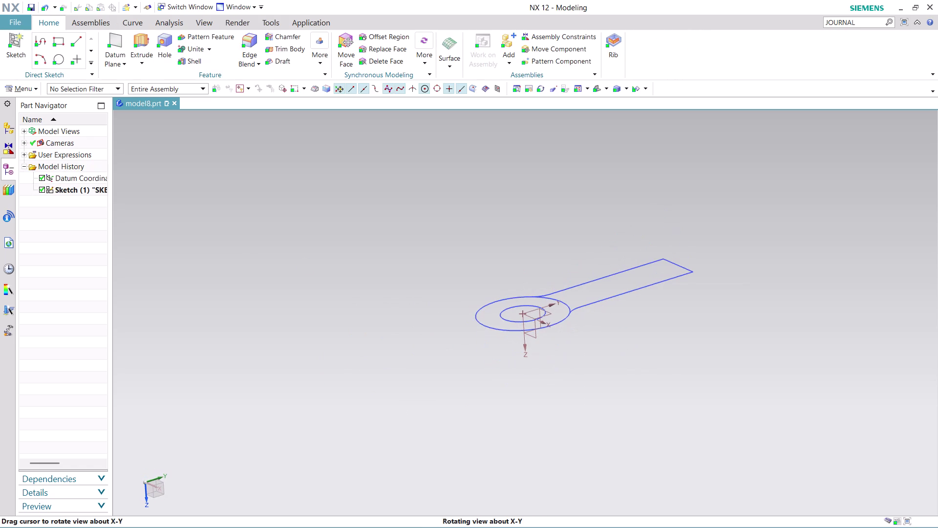
scroll(up, 3)
scroll(up, 3)
middle_drag(551, 244, 546, 232)
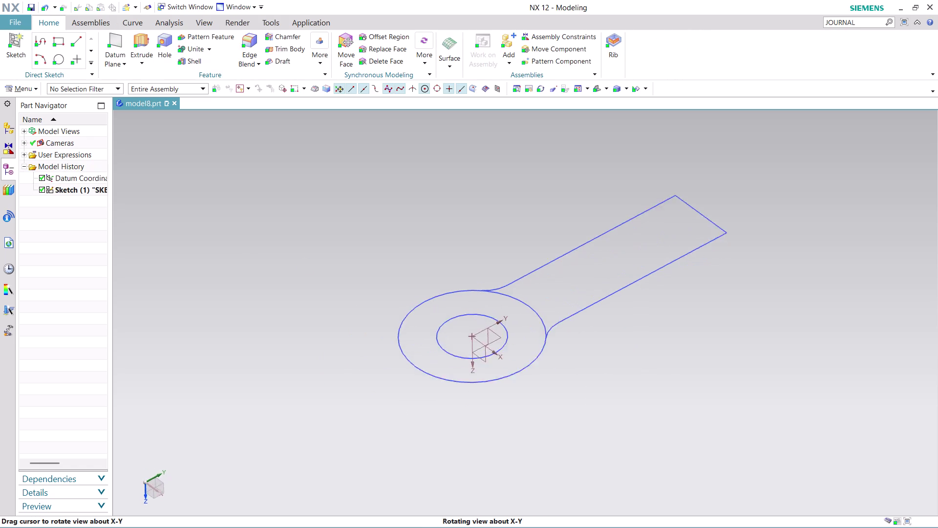
middle_drag(546, 231, 538, 212)
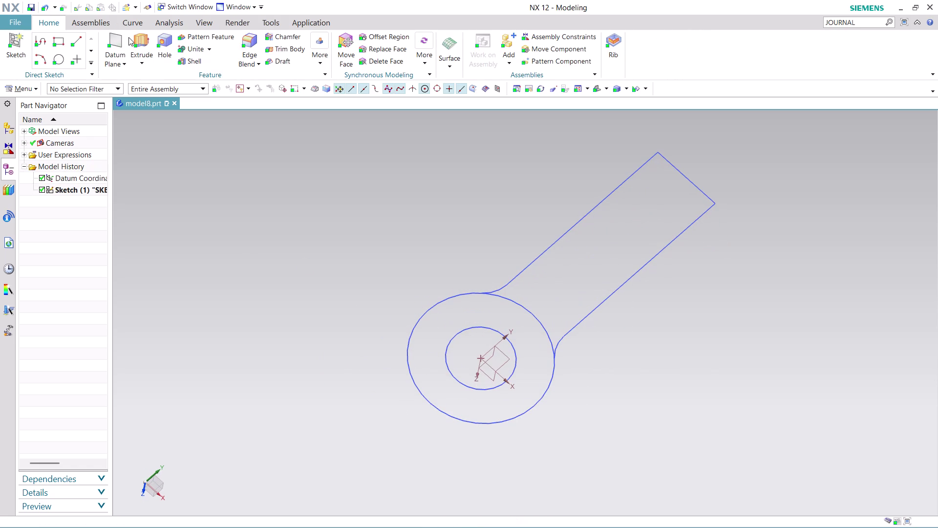
click(146, 42)
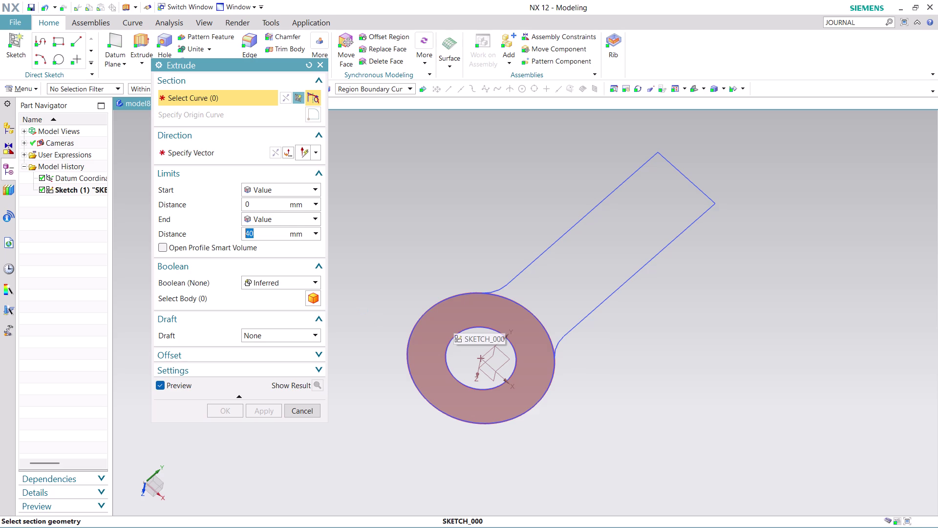
Extrude the ring between the two circles symmetrically at 30/2 into a solid hub.
text(30)
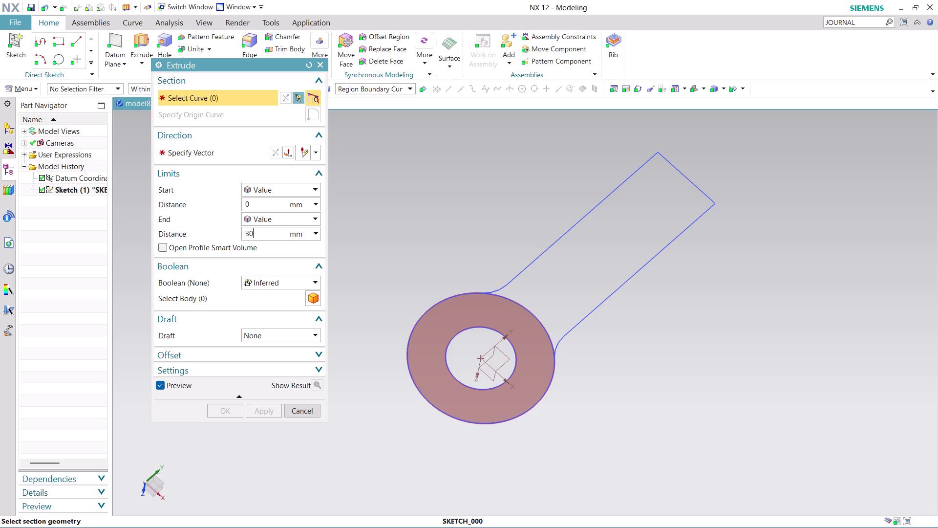
click(315, 232)
click(315, 215)
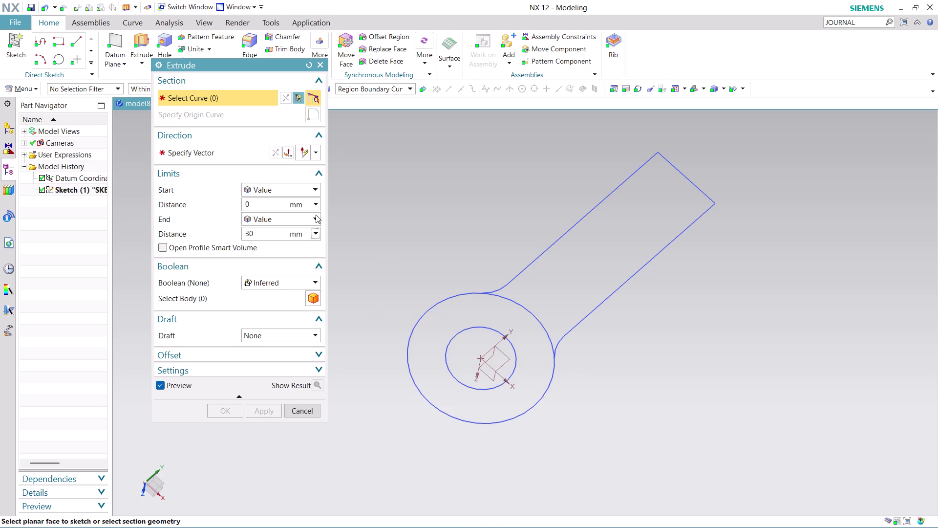
click(300, 242)
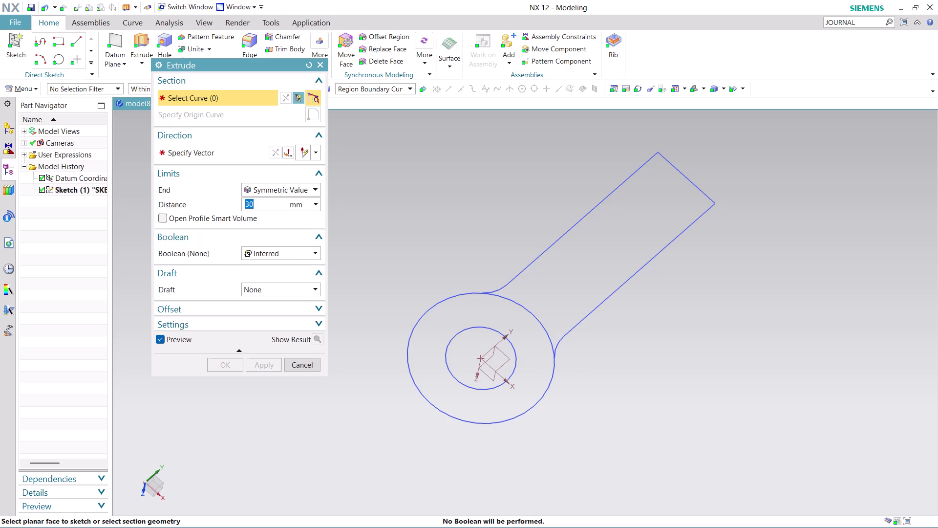
double_click(276, 207)
text(30)
text(/2)
click(481, 316)
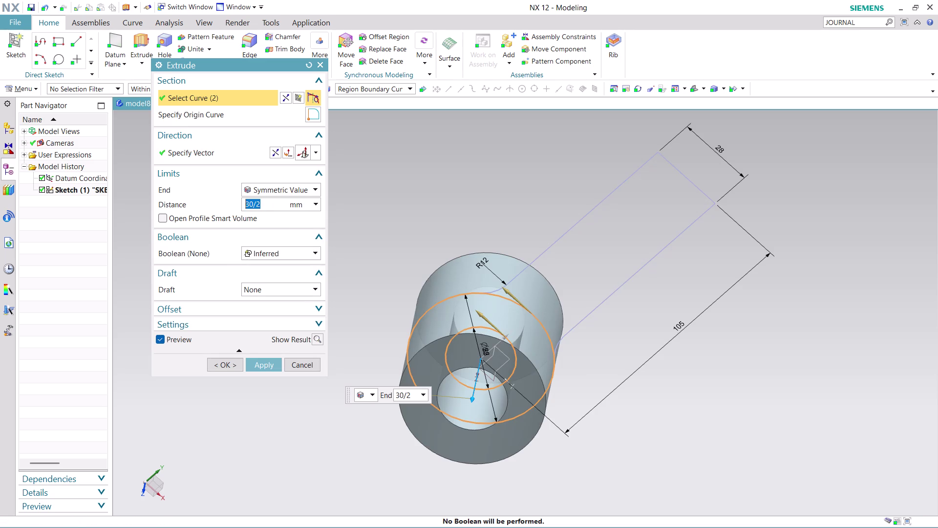
middle_drag(831, 287, 848, 324)
click(267, 367)
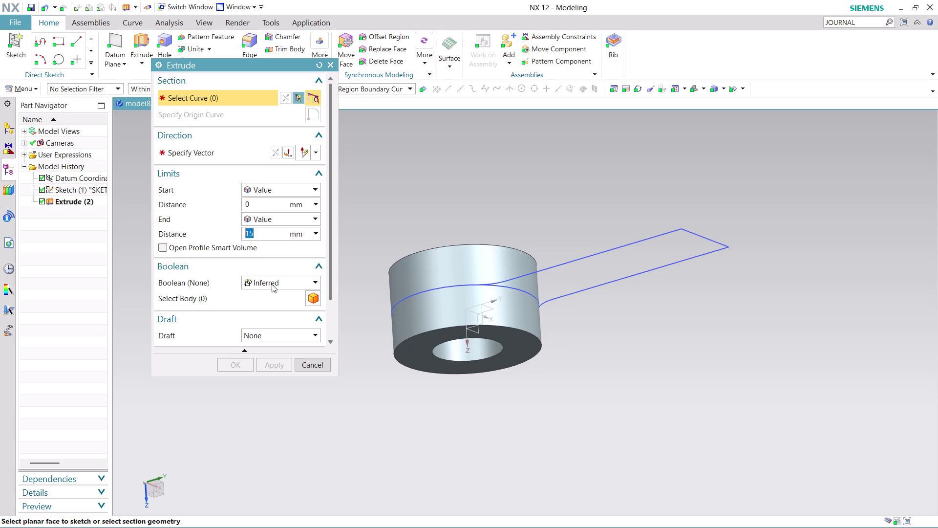
Extrude the arm region symmetrically at 28/2, uniting it with the hub, and close Extrude.
text(28/)
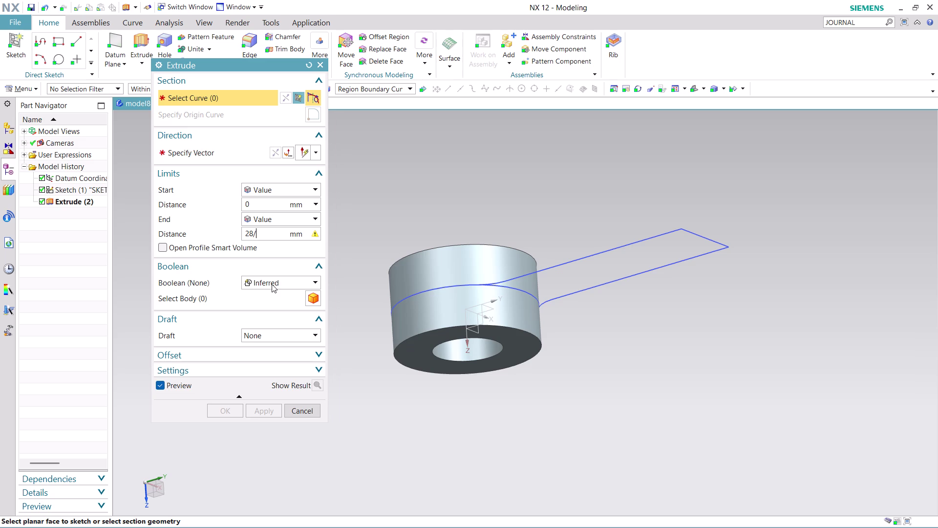
key(2)
click(624, 269)
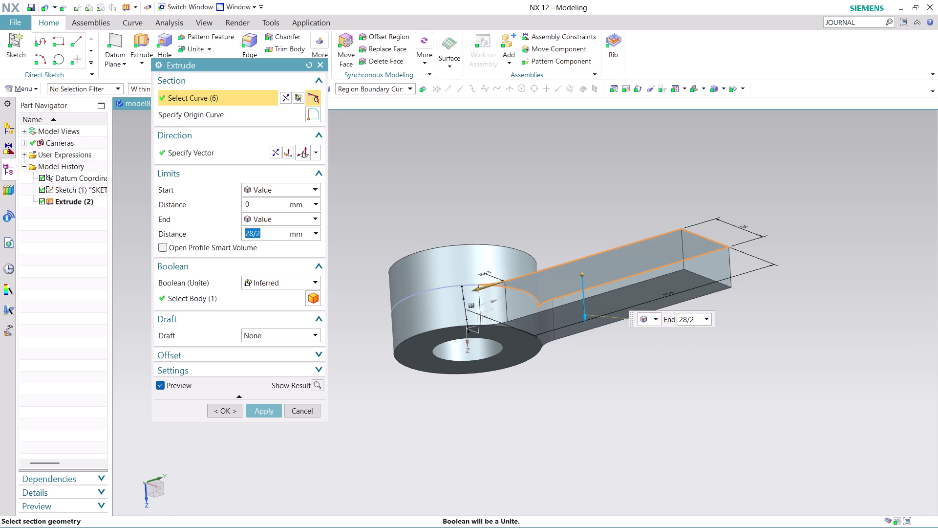
click(309, 217)
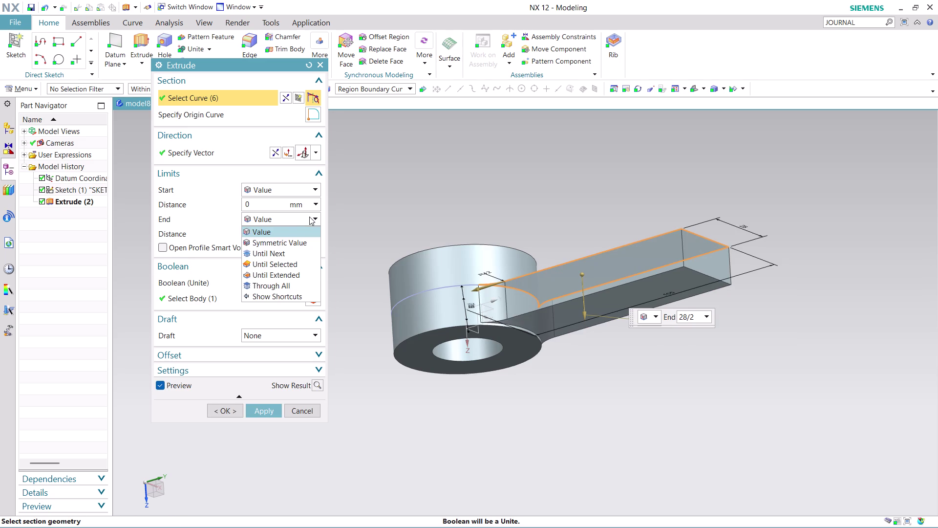
click(303, 242)
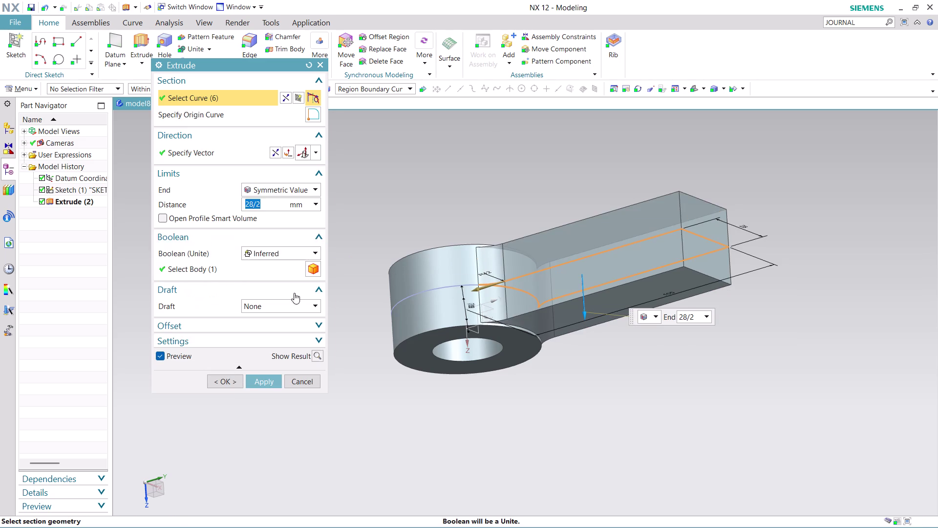
click(267, 379)
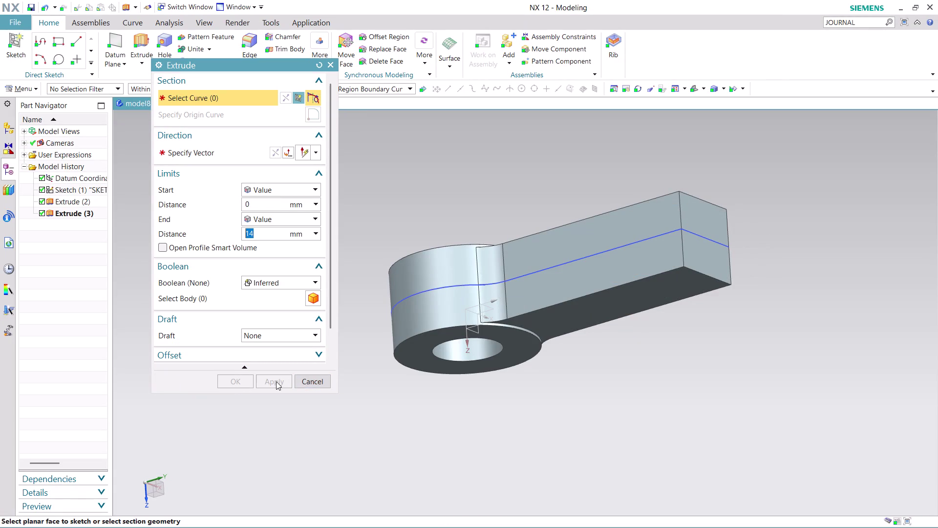
click(320, 380)
Orbit the model to inspect the united hub-and-arm solid from several angles.
middle_drag(602, 382, 600, 326)
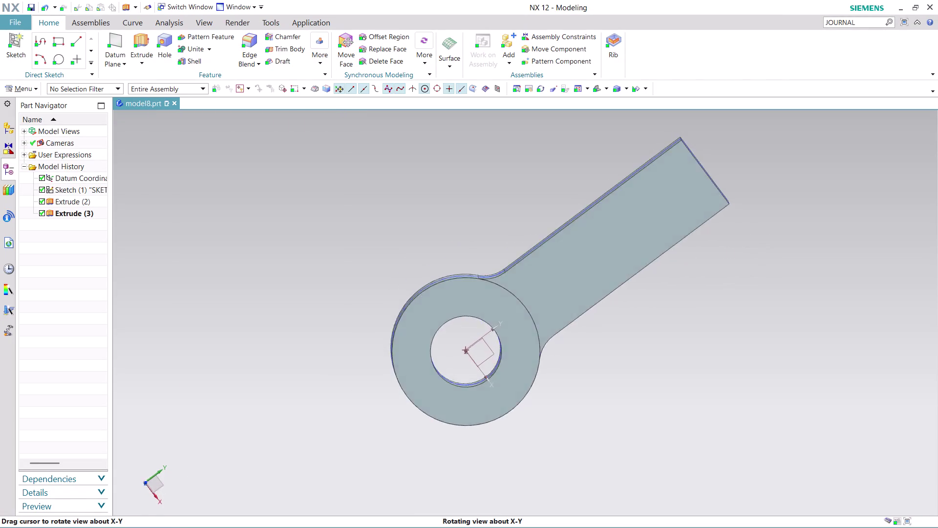
middle_drag(600, 326, 595, 349)
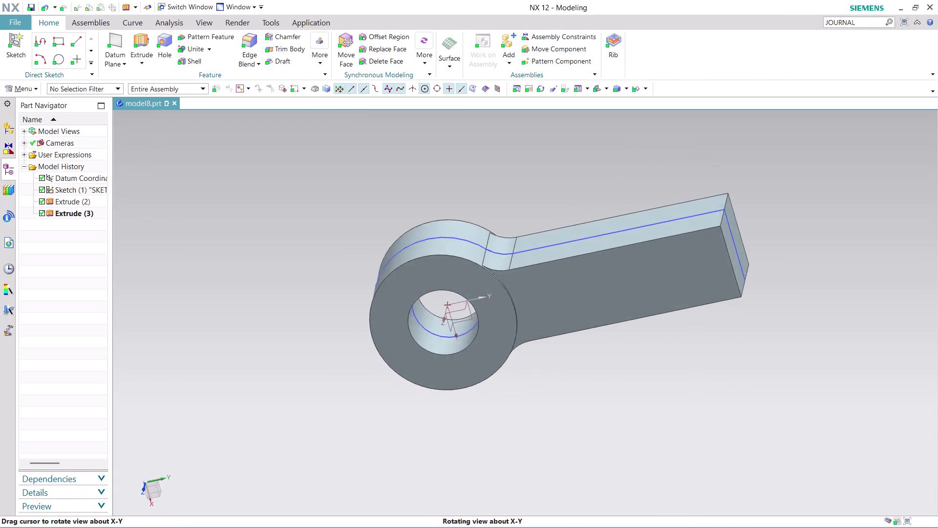
middle_drag(594, 349, 604, 353)
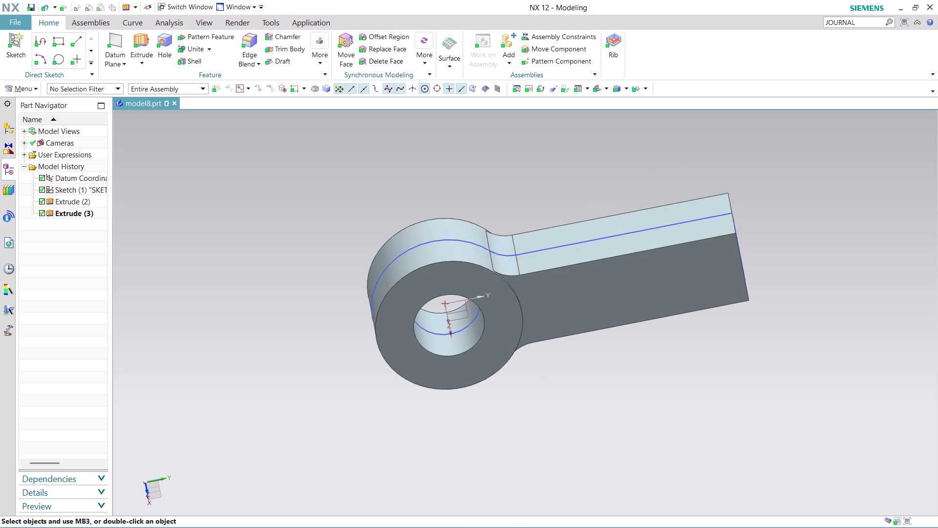
middle_drag(720, 366, 686, 363)
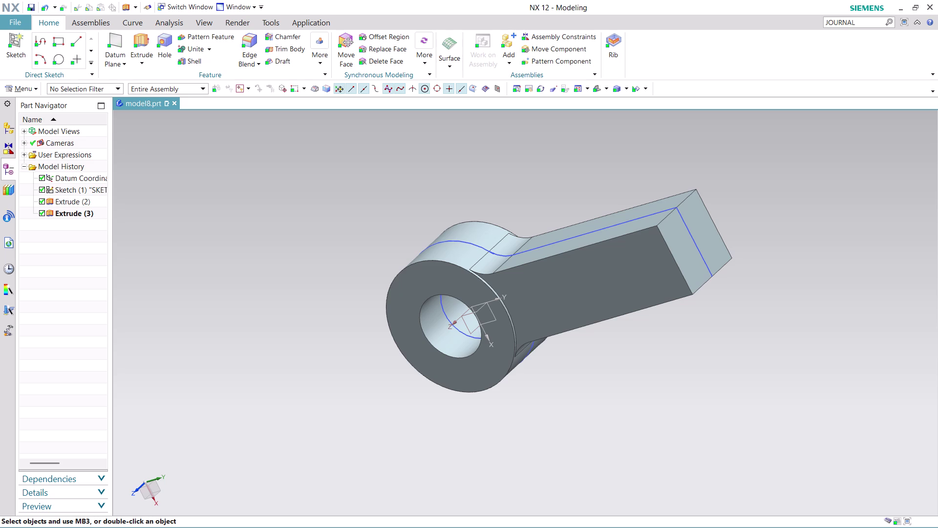
middle_drag(611, 180, 567, 216)
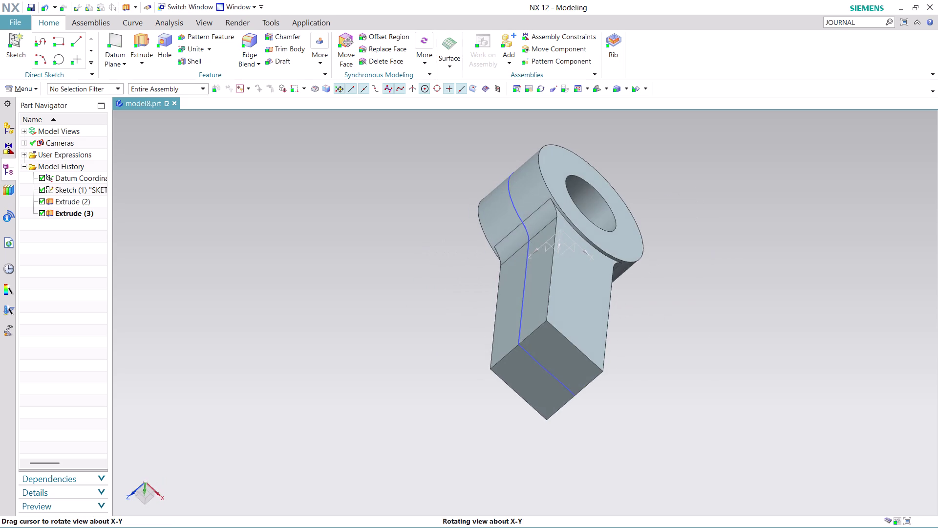
middle_drag(567, 216, 598, 171)
middle_click(598, 170)
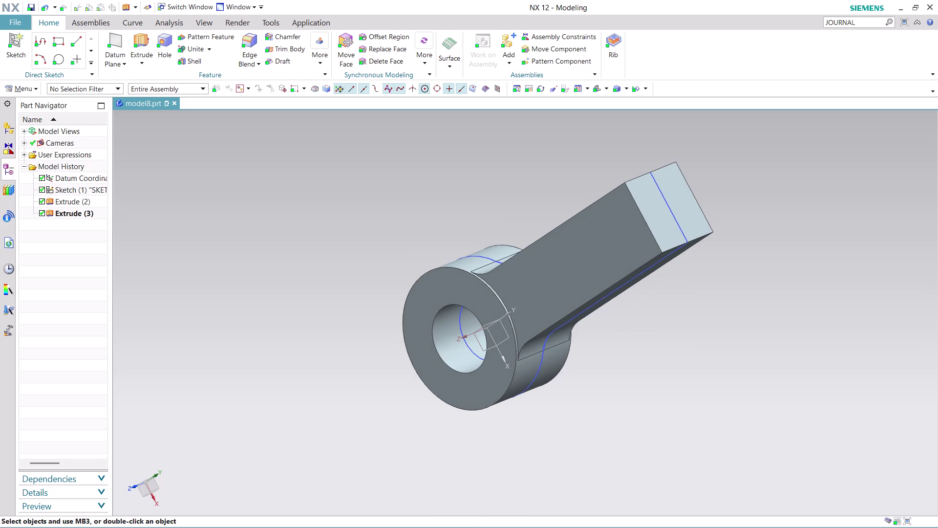
Hide Sketch (1) from the Part Navigator so only the solid shows.
right_click(675, 211)
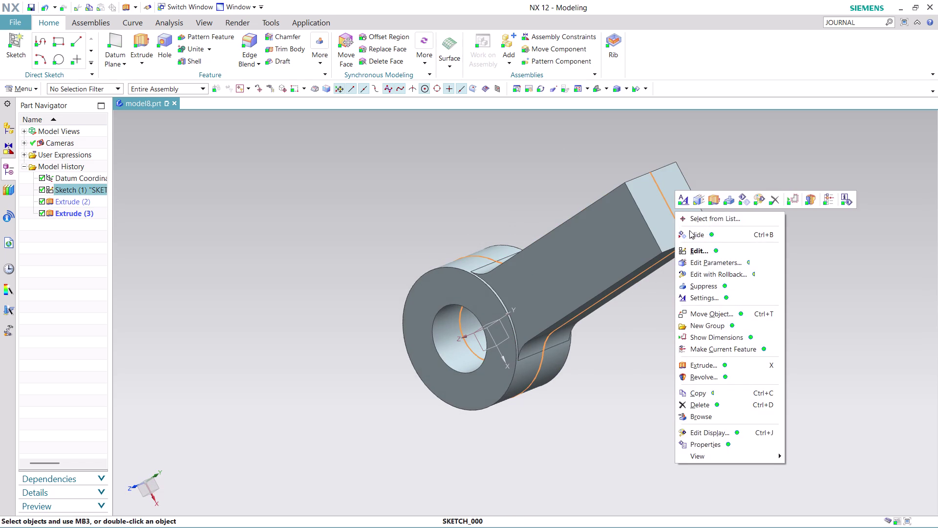
click(699, 235)
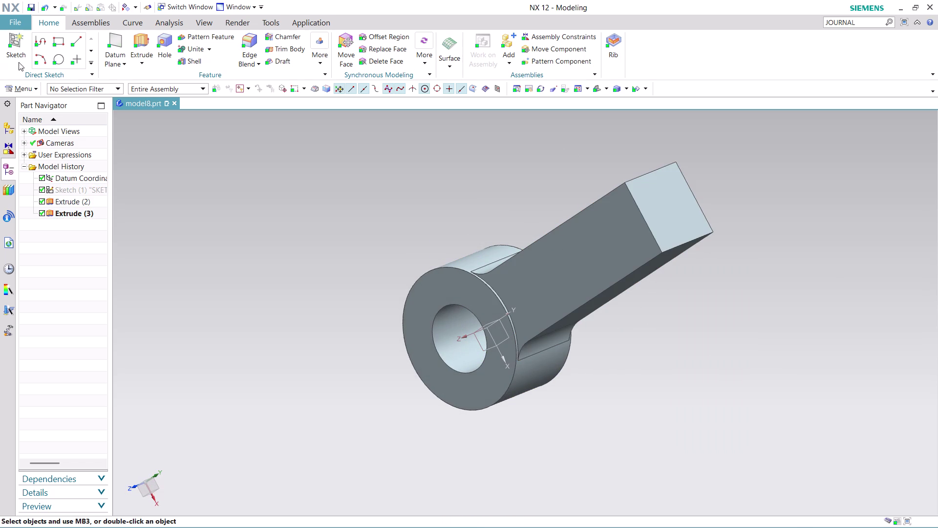
click(23, 86)
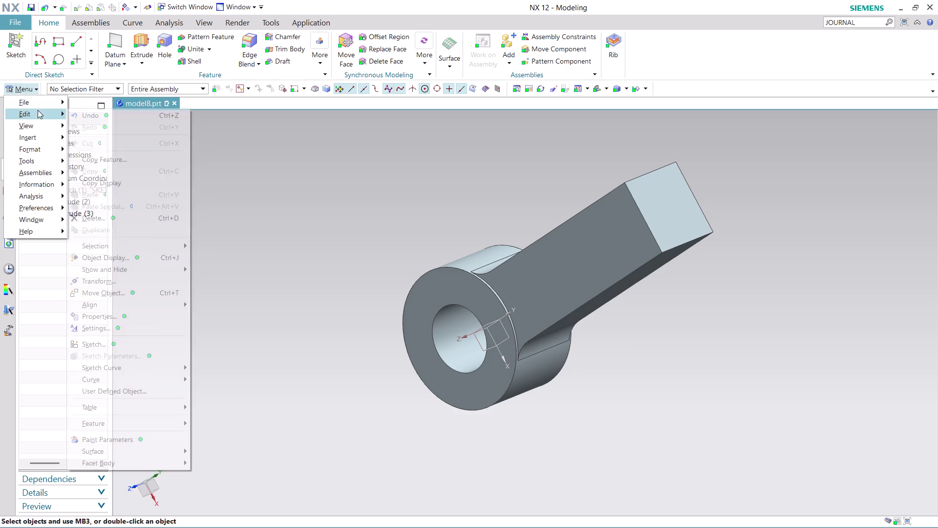
Insert a new sketch with the plane method set to Inferred.
click(128, 155)
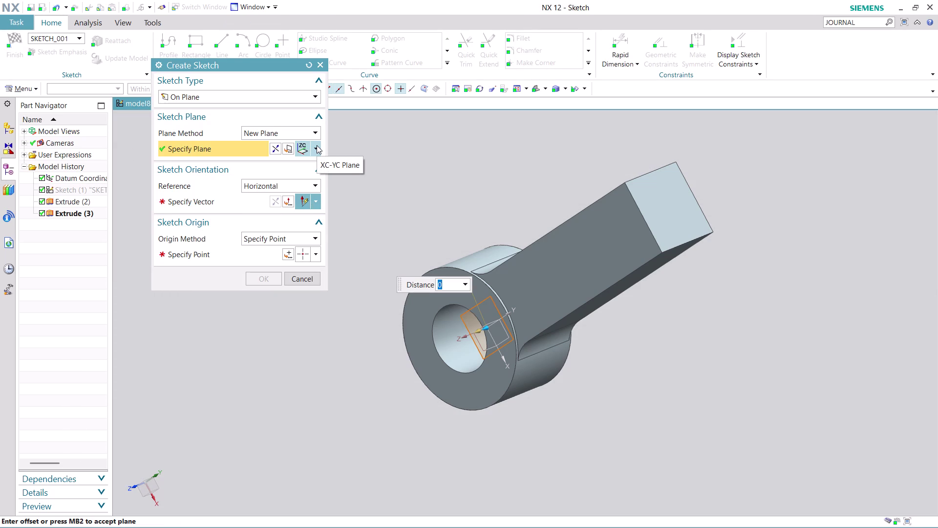
click(254, 132)
click(269, 145)
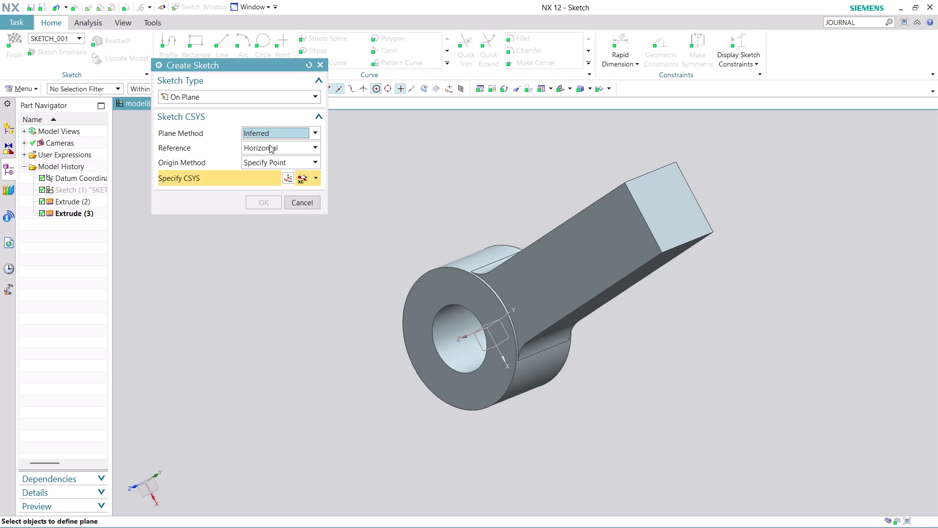
click(675, 207)
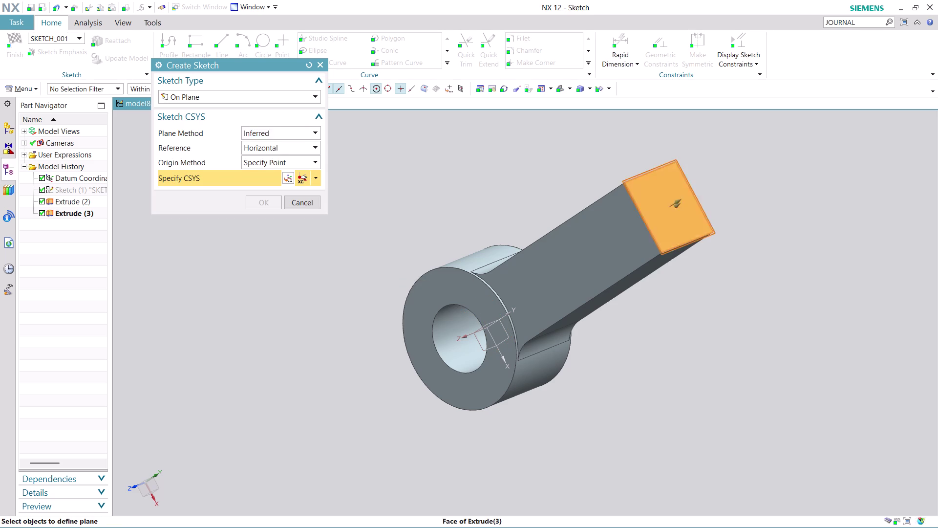
Define the sketch coordinate system on the arm's square end face, setting axis direction and origin.
click(289, 178)
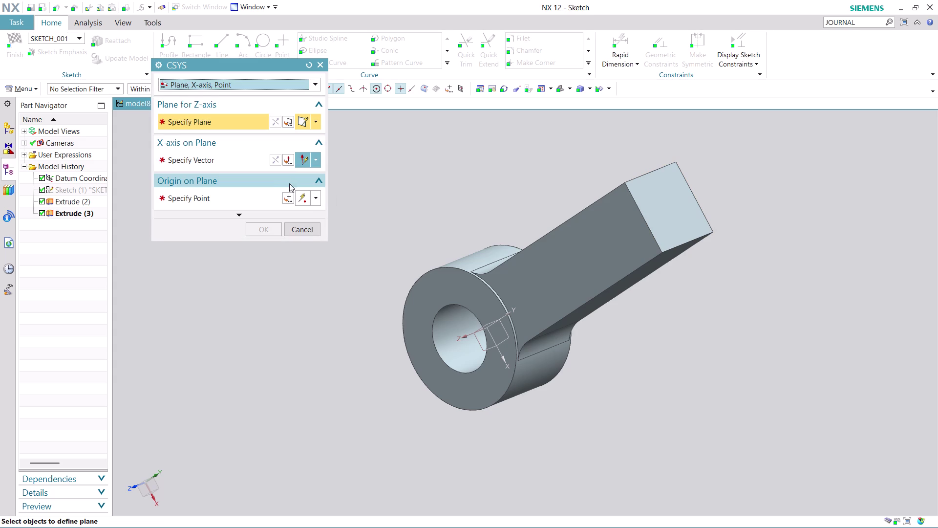
click(666, 206)
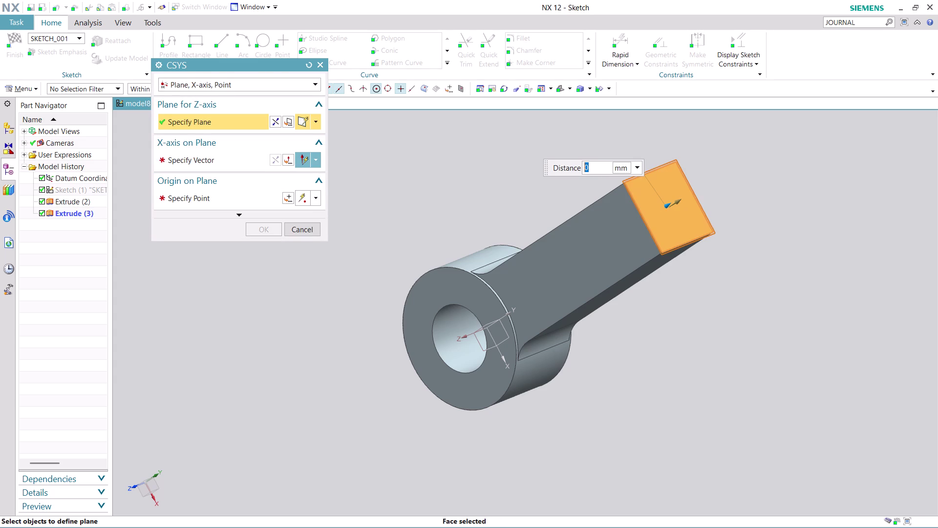
click(242, 161)
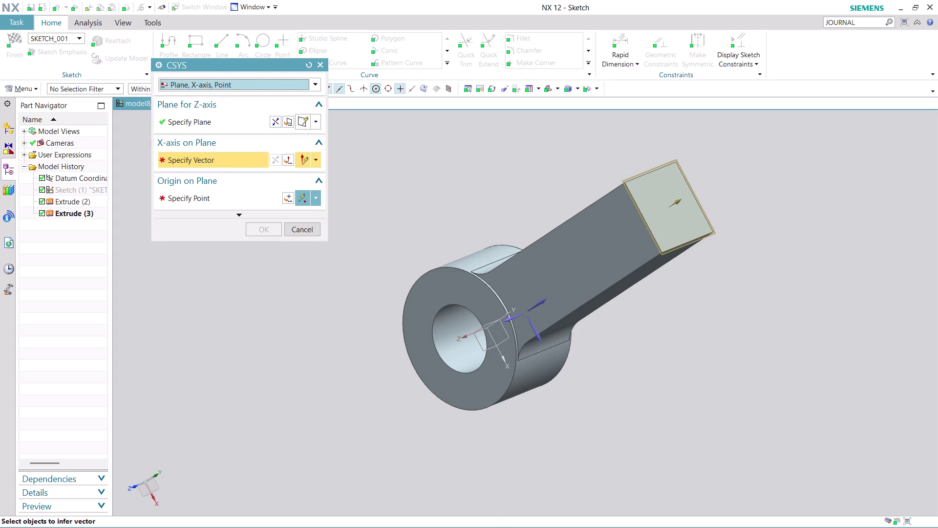
click(507, 319)
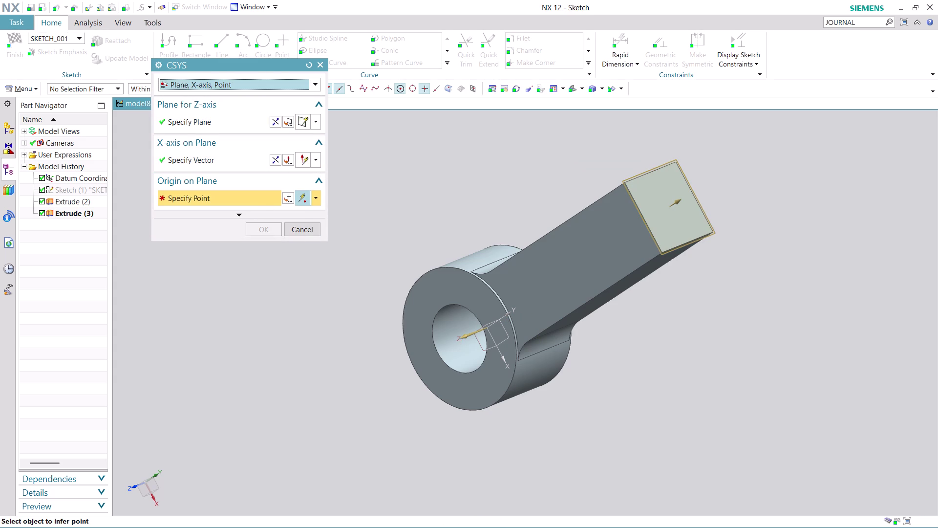
click(287, 196)
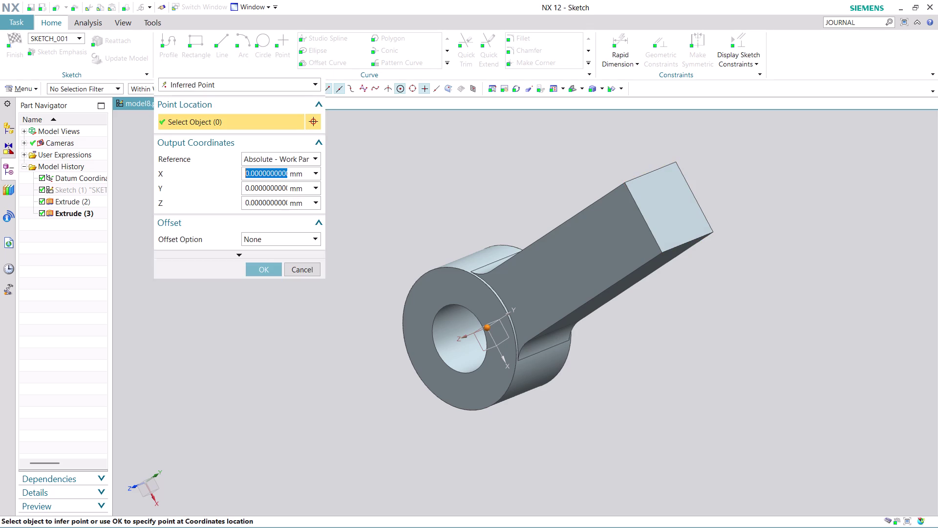
click(263, 266)
click(261, 231)
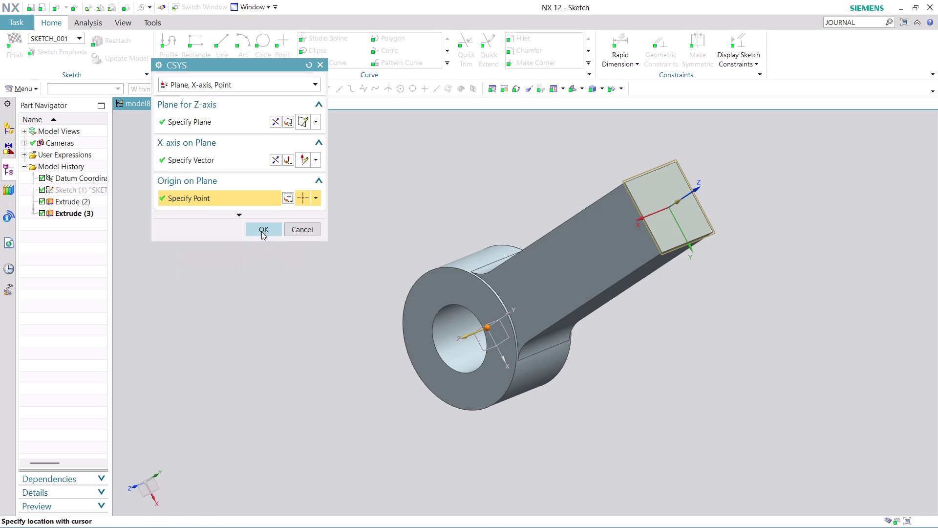
click(261, 199)
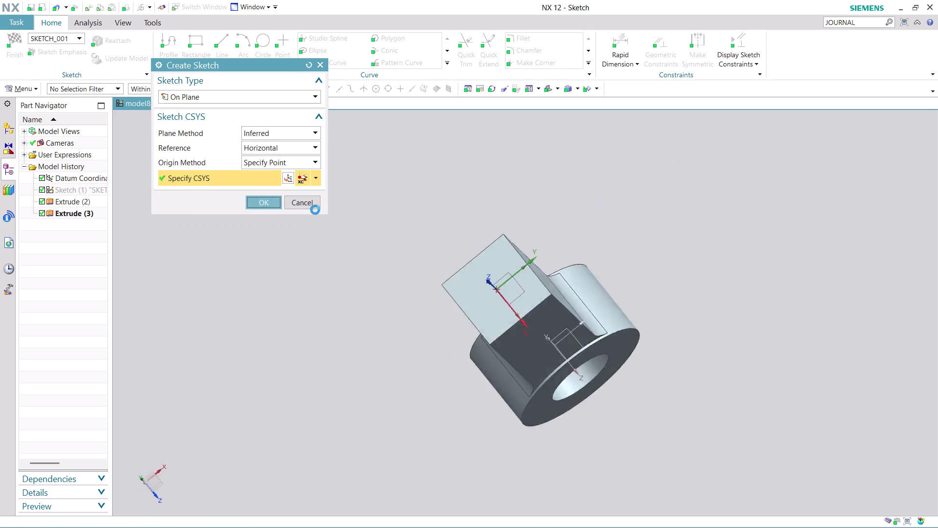
scroll(up, 3)
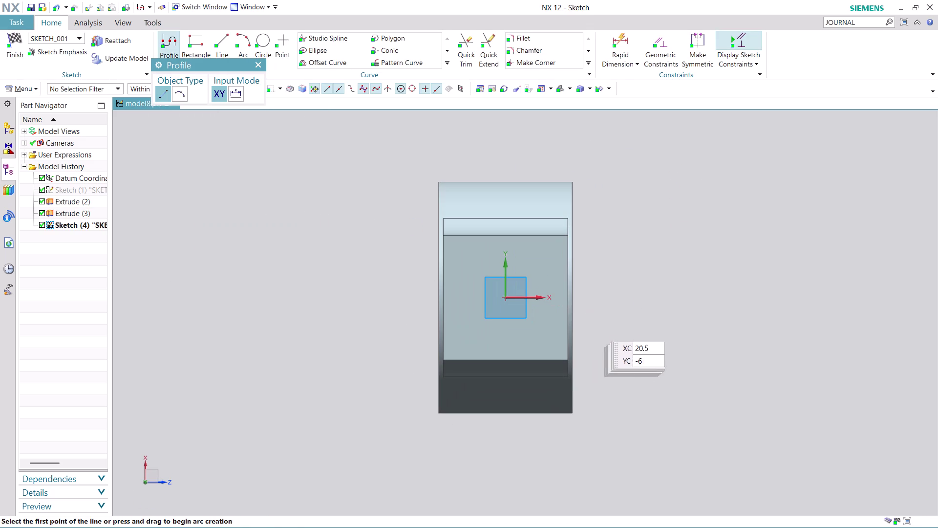
scroll(up, 3)
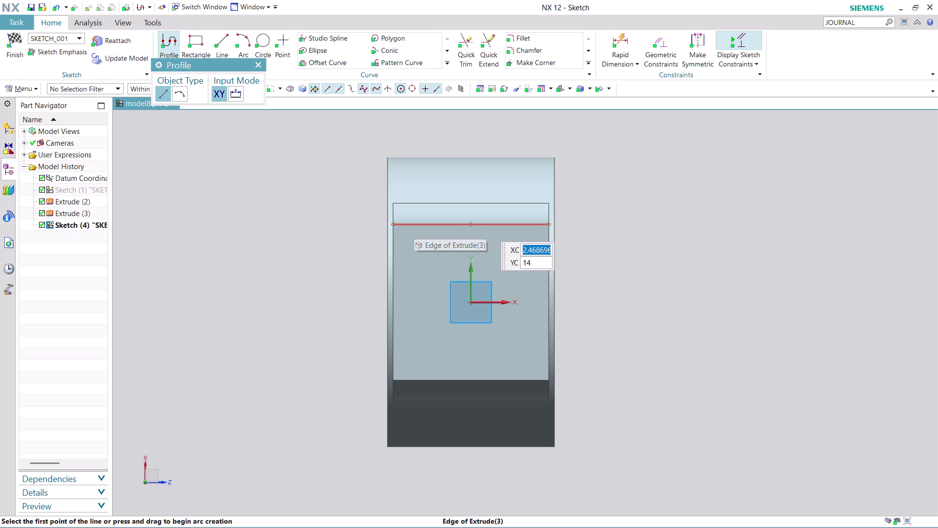
key(Escape)
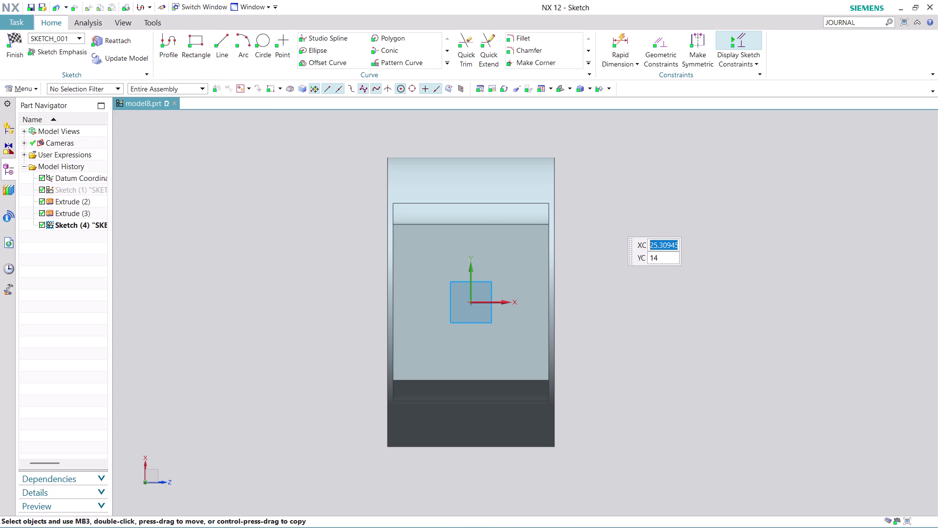
key(Escape)
Project the top and right edges of the arm's end face into the sketch.
click(445, 62)
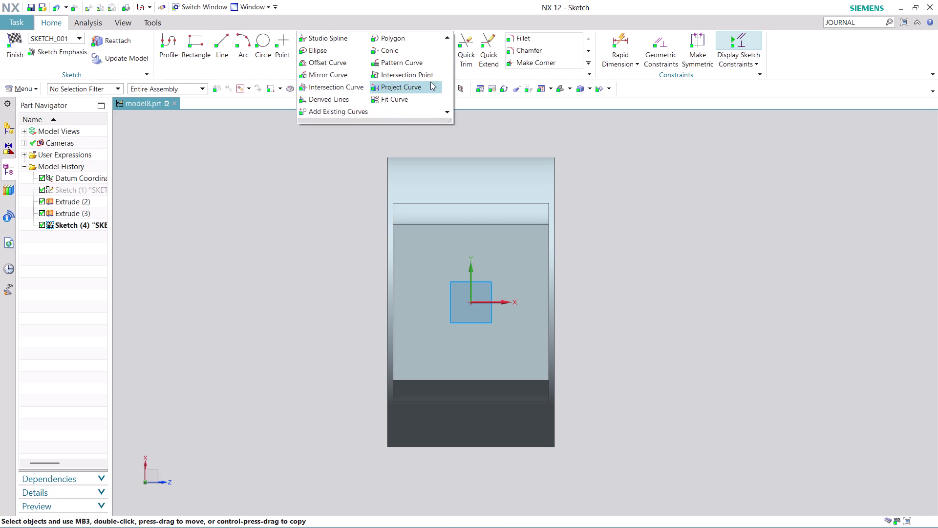
click(426, 84)
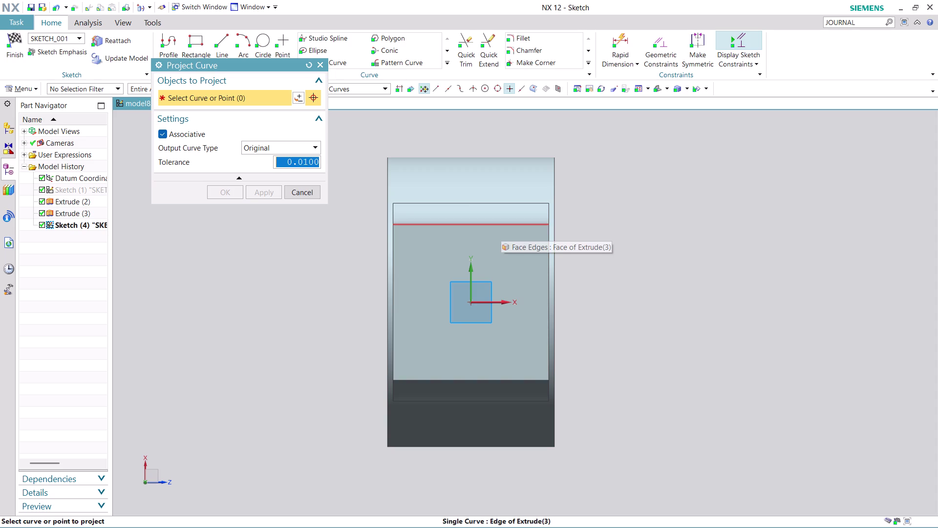
click(502, 225)
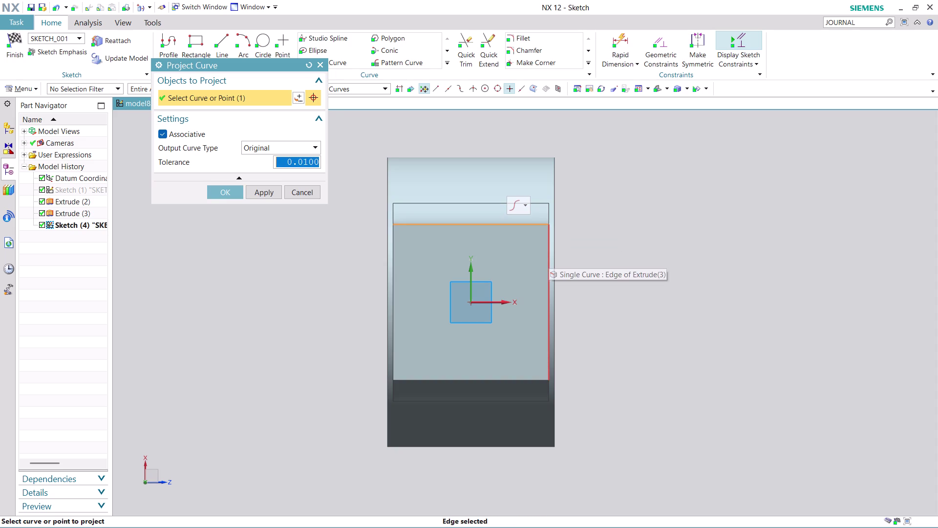
click(548, 256)
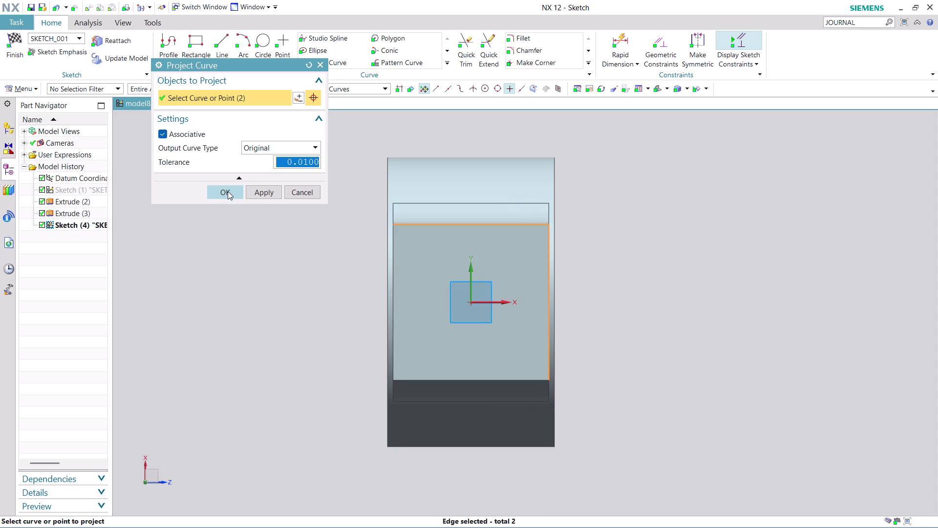
click(269, 193)
click(301, 192)
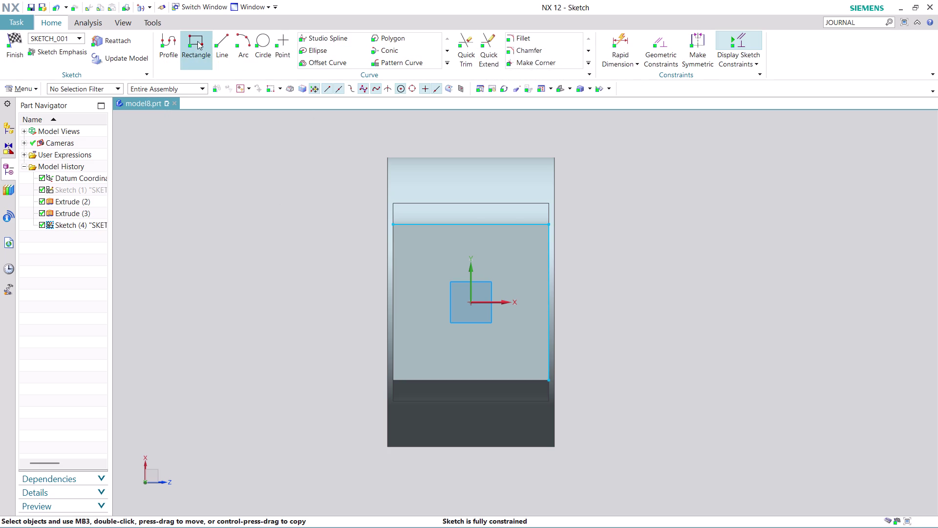
Draw a diagonal line from the top projected edge to the right projected edge.
click(219, 42)
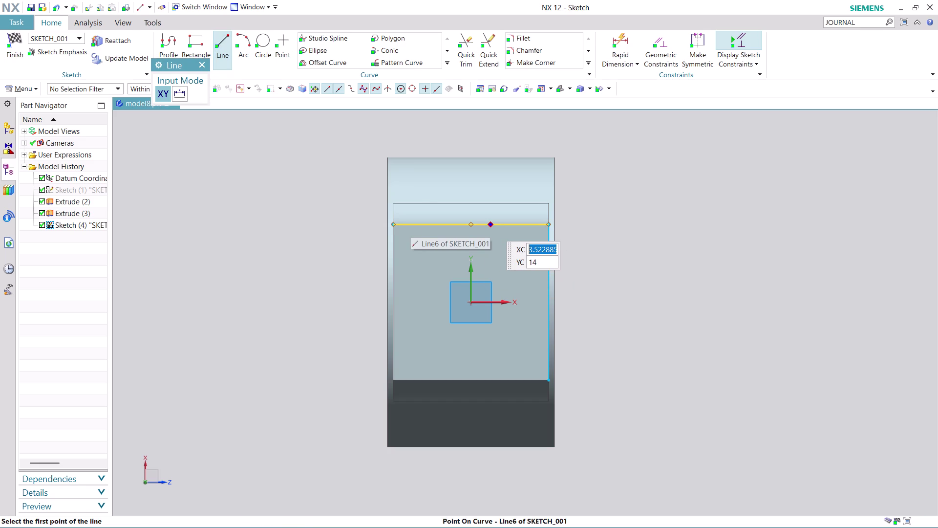
click(491, 225)
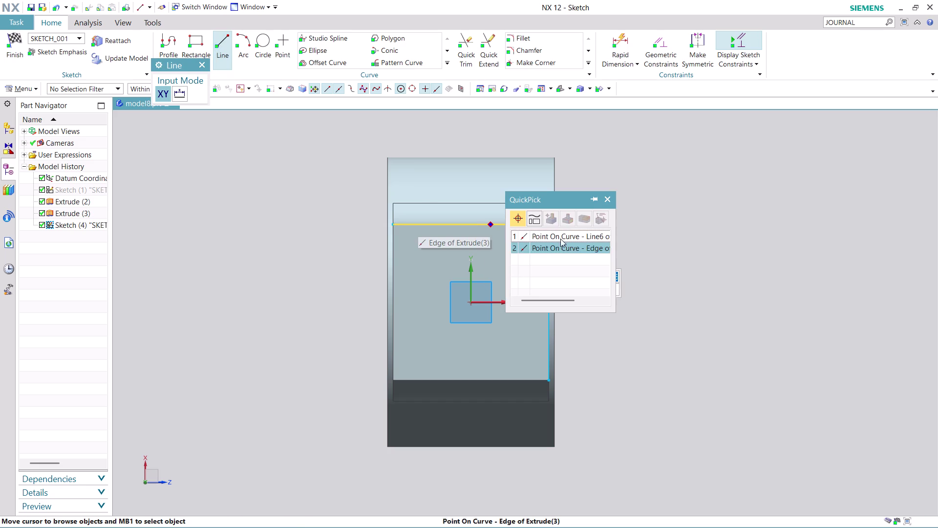
click(561, 237)
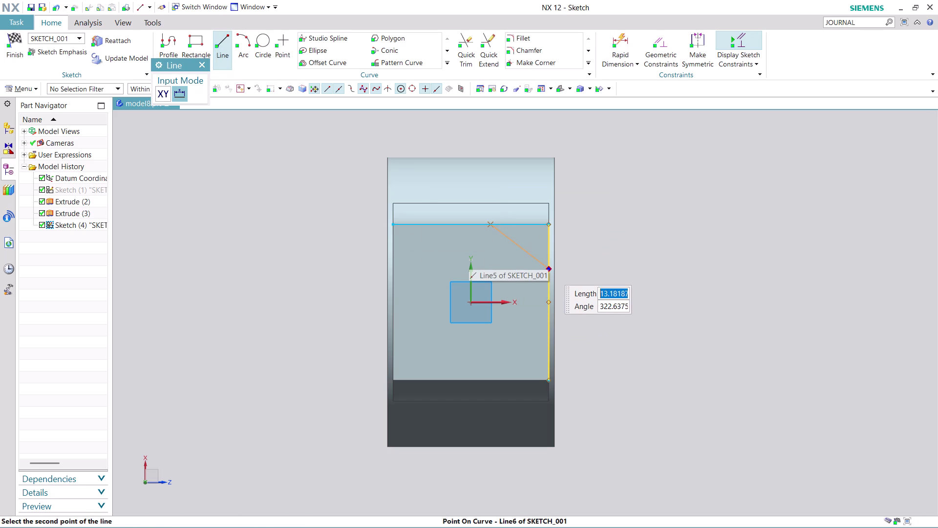
click(549, 270)
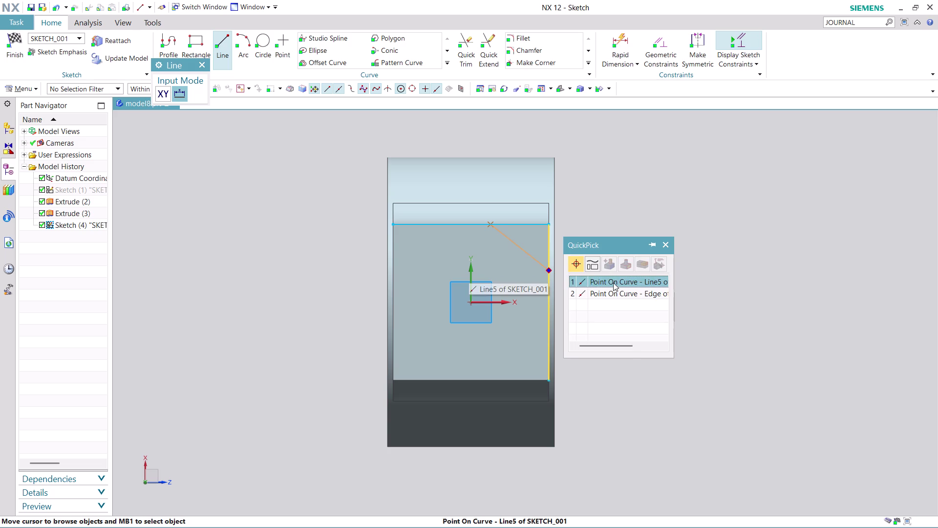
click(613, 283)
key(Escape)
key(Escape)
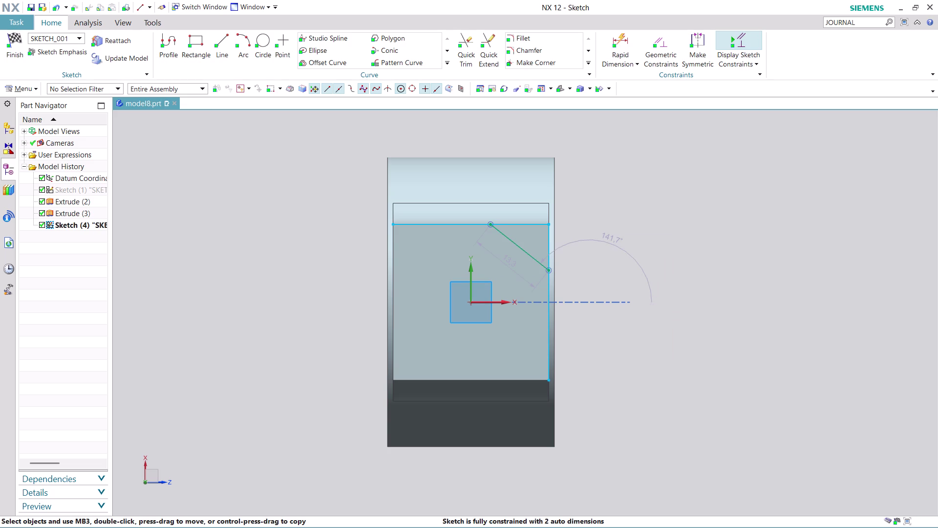
click(616, 37)
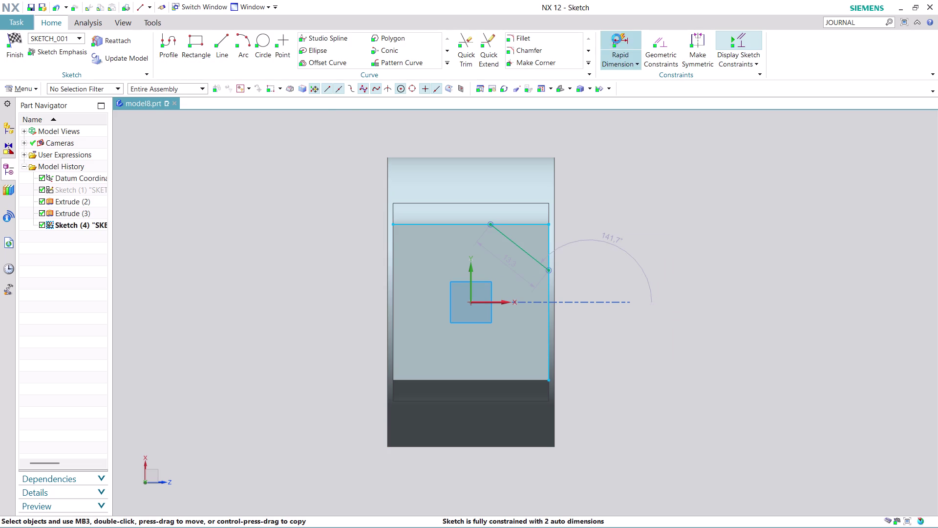
Dimension the corner cut line at 9 horizontally and 9 vertically from the corner.
click(489, 223)
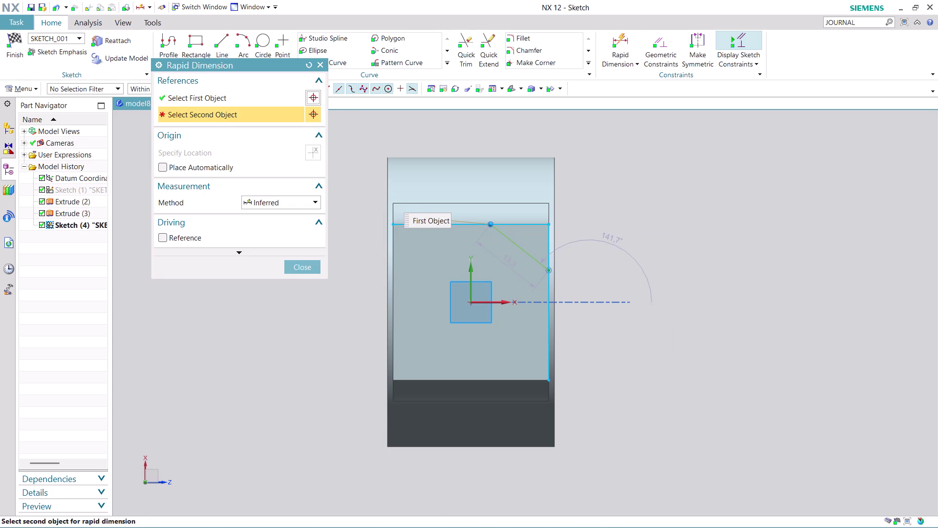
click(547, 224)
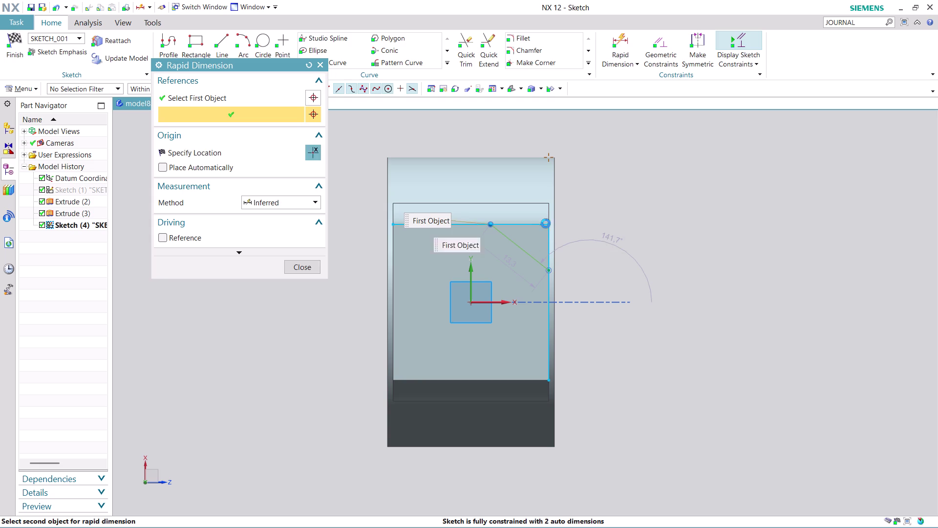
click(523, 136)
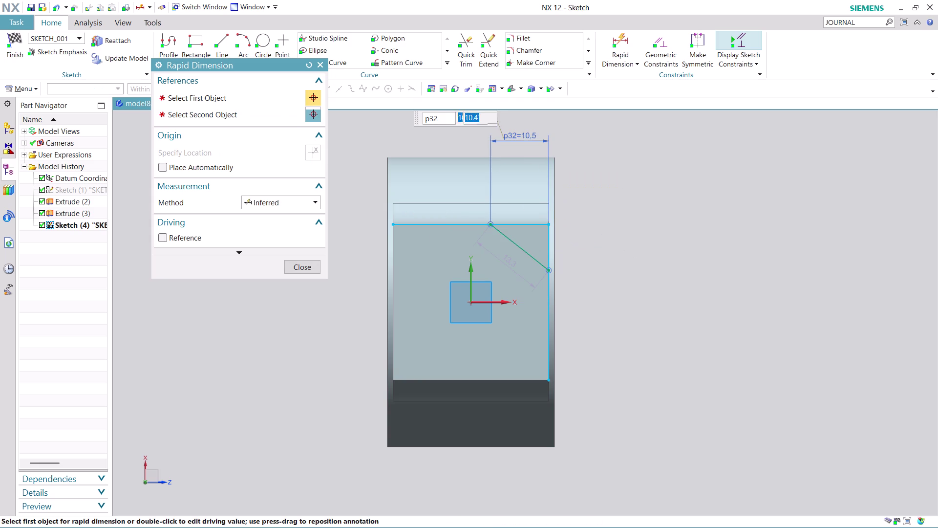
key(9)
key(Return)
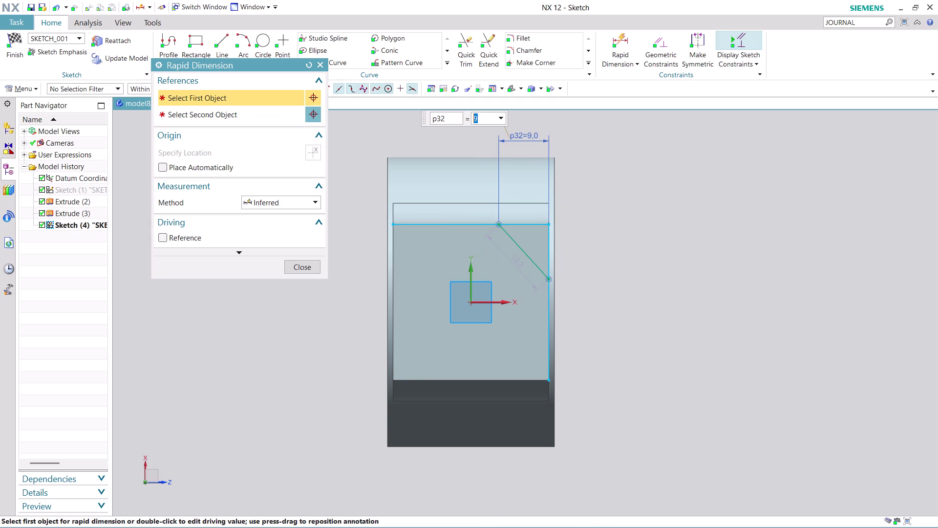
click(547, 224)
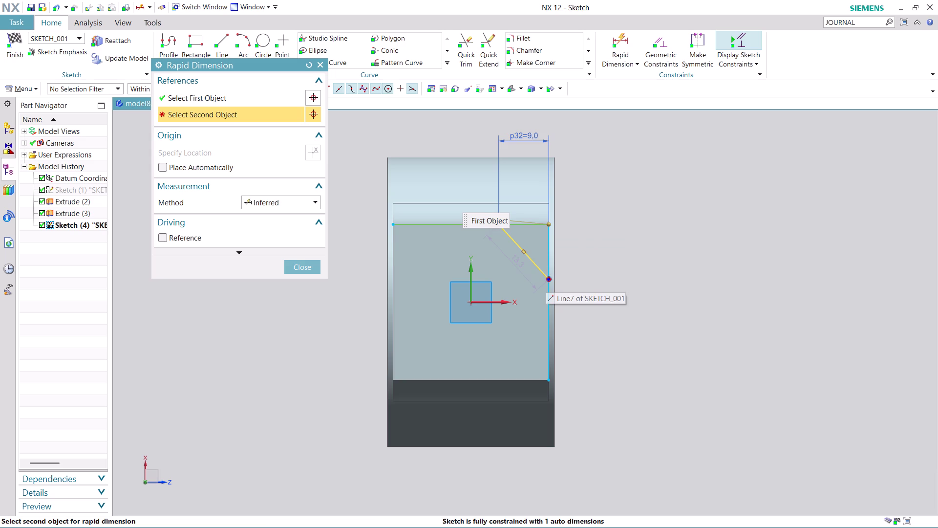
click(550, 277)
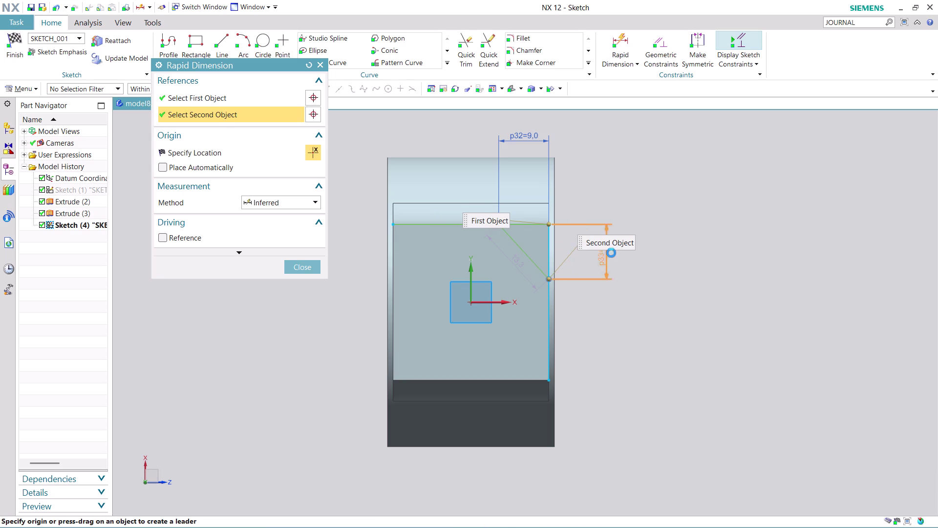
click(679, 255)
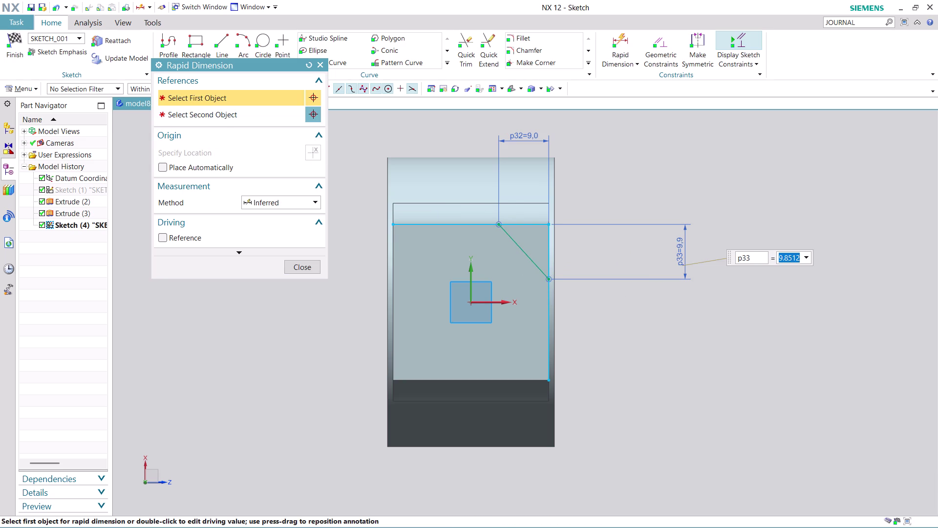
key(9)
key(Return)
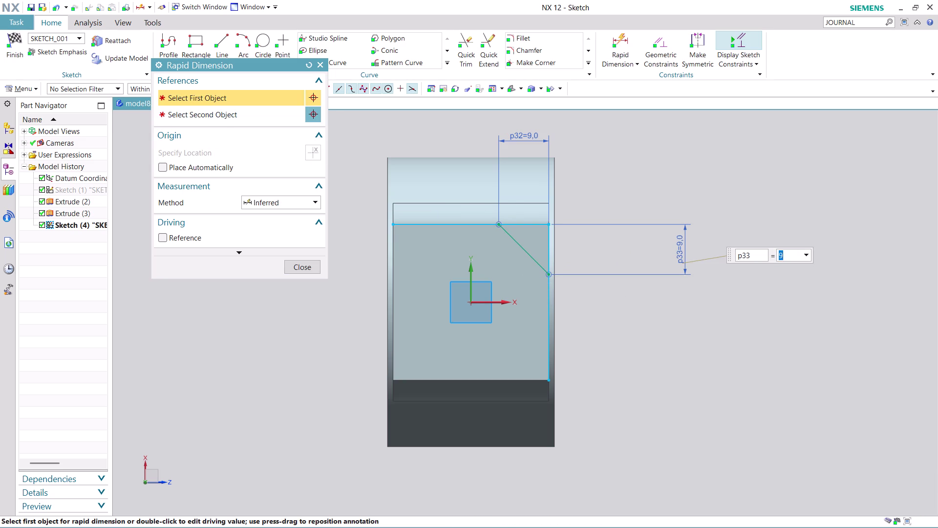
click(311, 265)
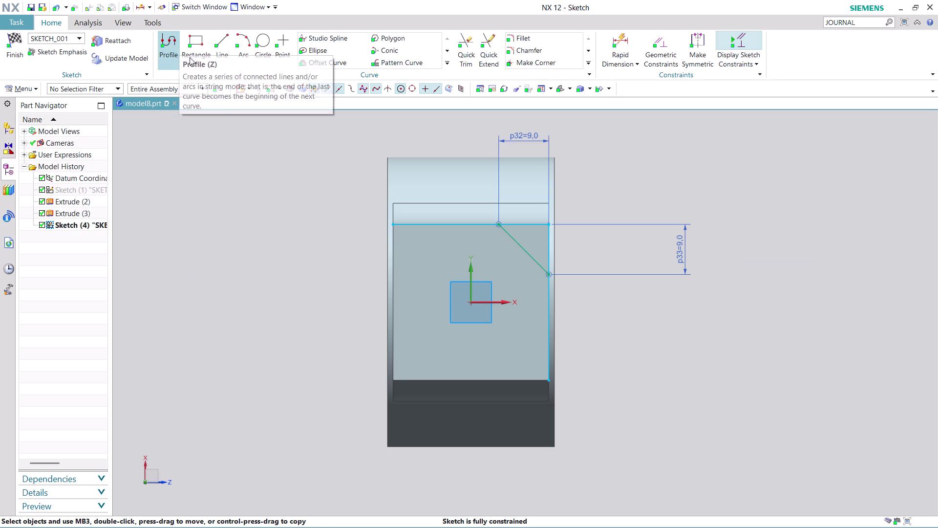
Quick-trim the two excess projected-edge segments at the corner, leaving a closed triangle.
click(473, 44)
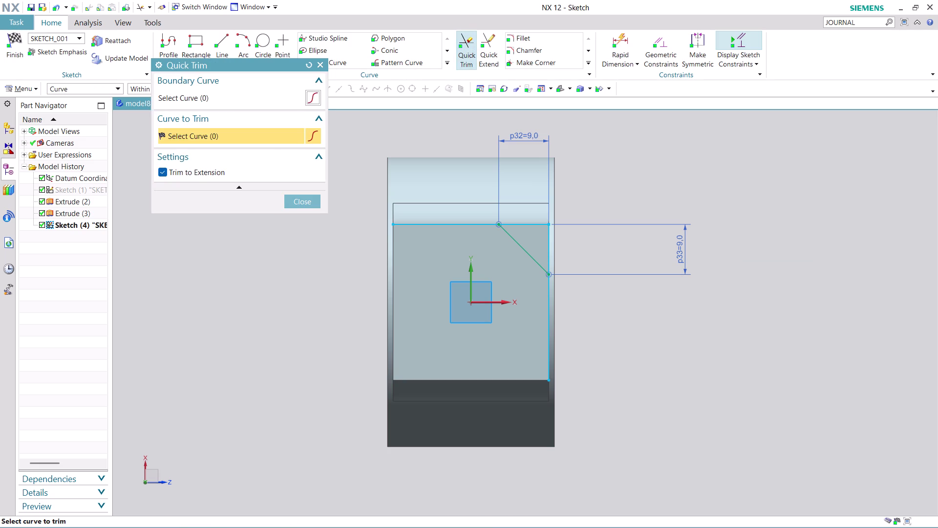
click(450, 223)
click(550, 324)
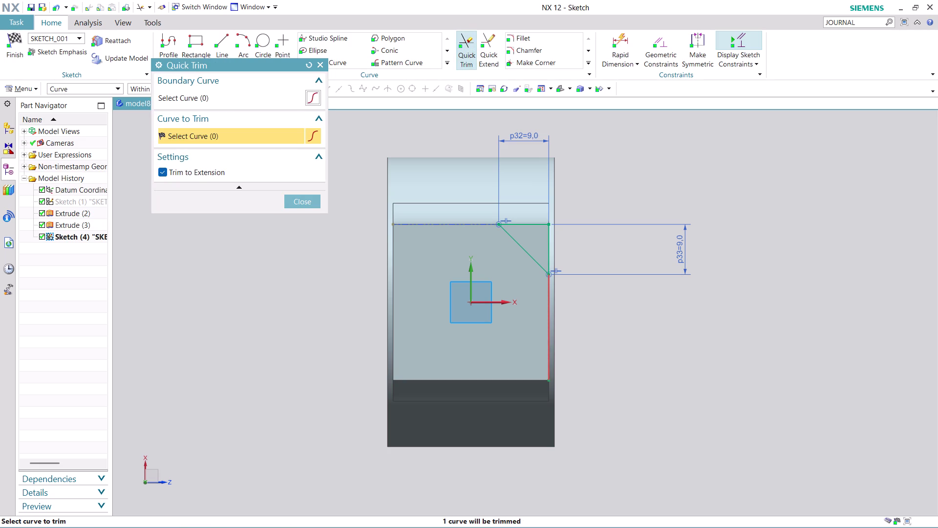
click(307, 205)
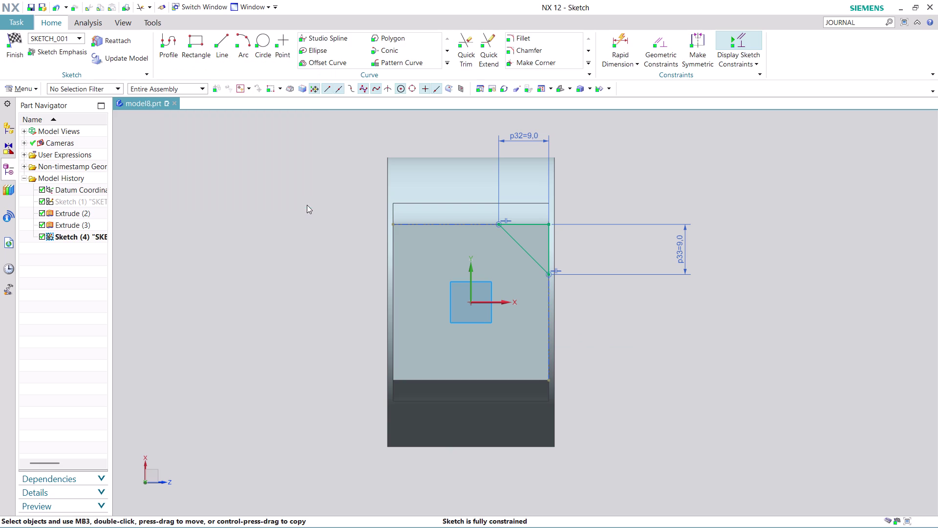
key(Escape)
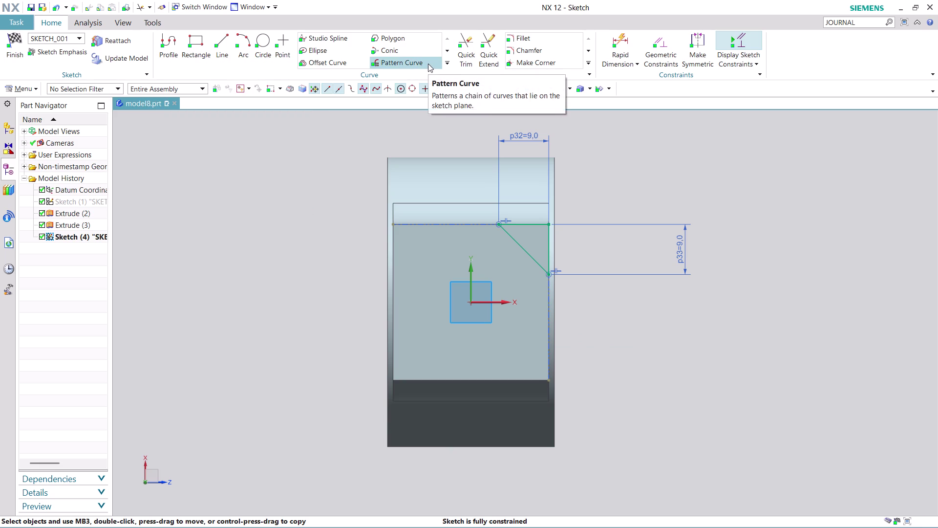
click(428, 64)
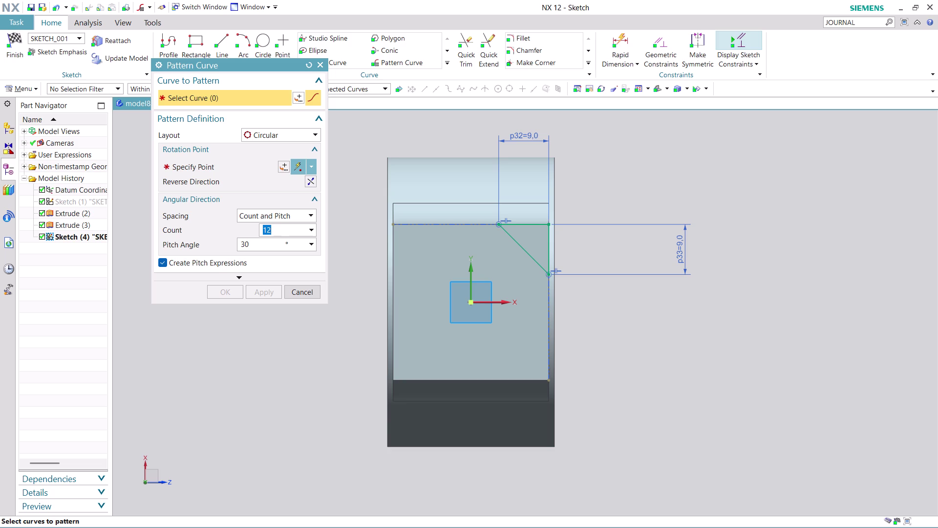
click(309, 292)
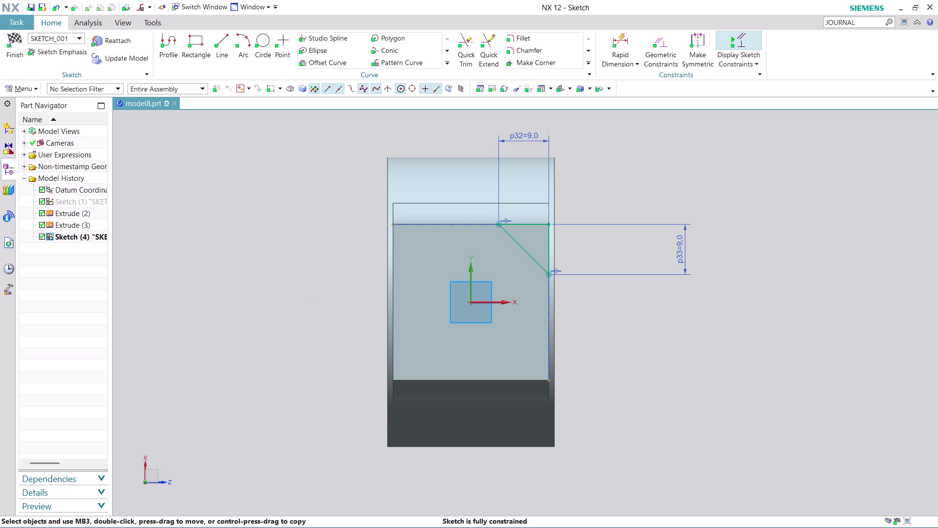
click(444, 60)
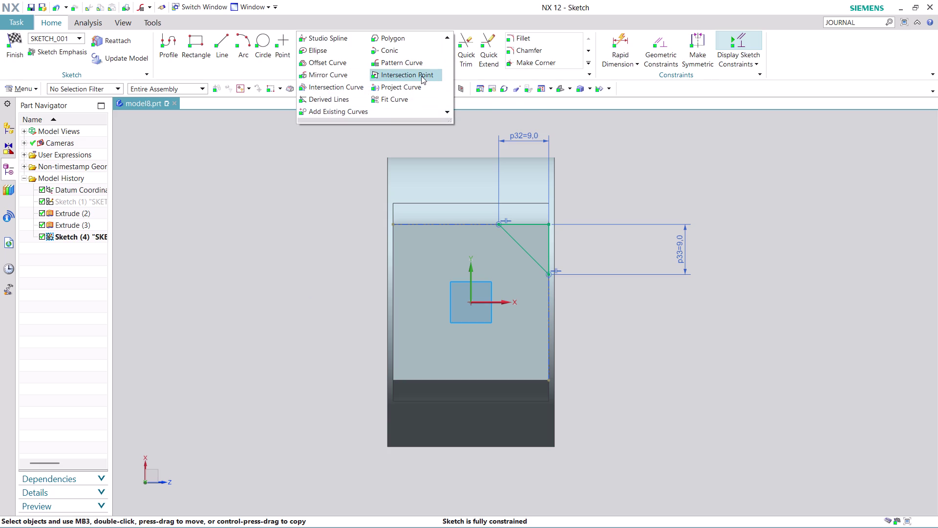
click(381, 149)
click(412, 61)
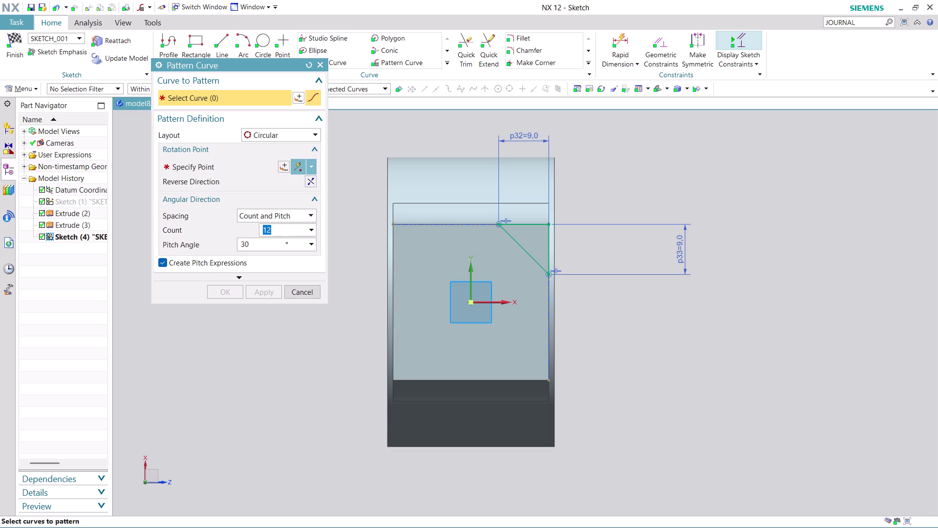
key(4)
click(470, 302)
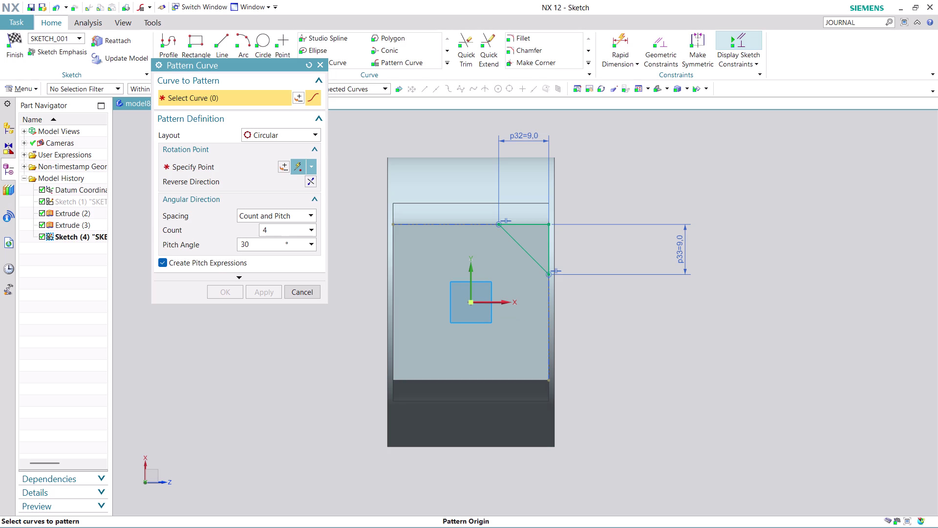
click(517, 244)
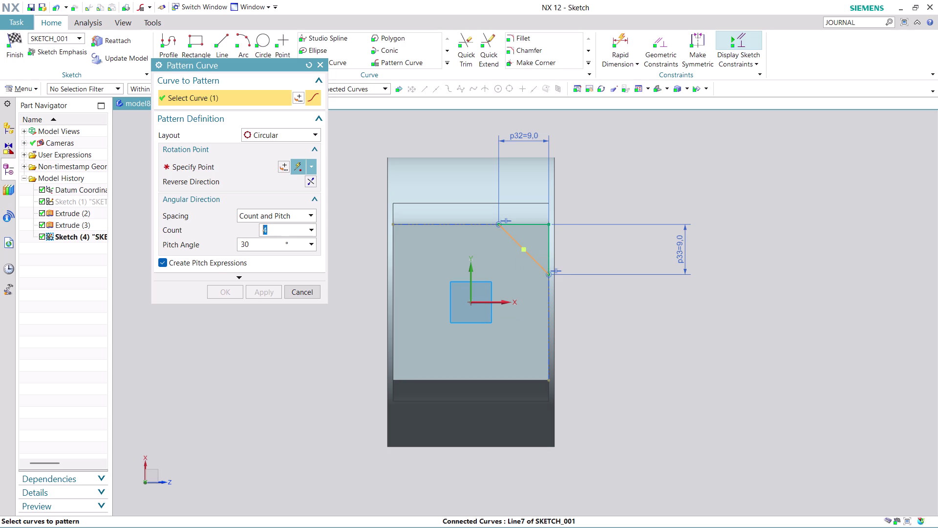
click(531, 223)
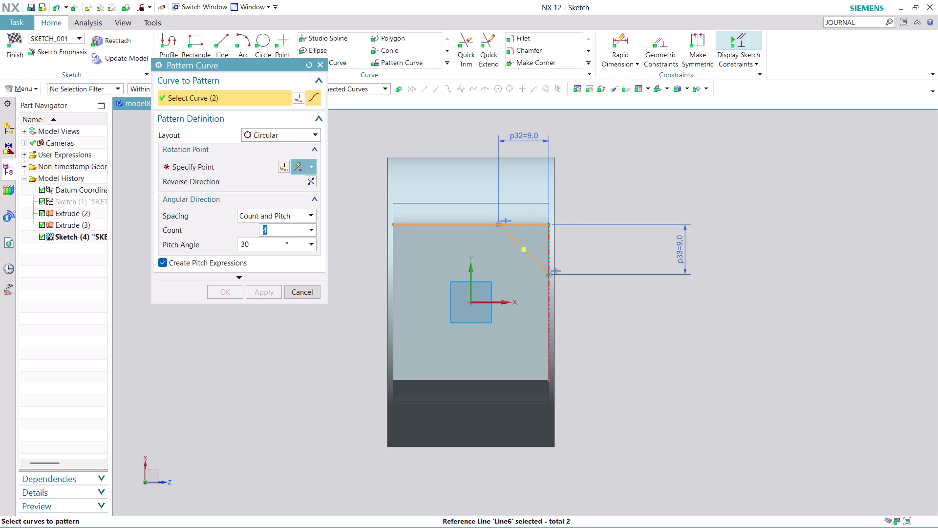
click(546, 242)
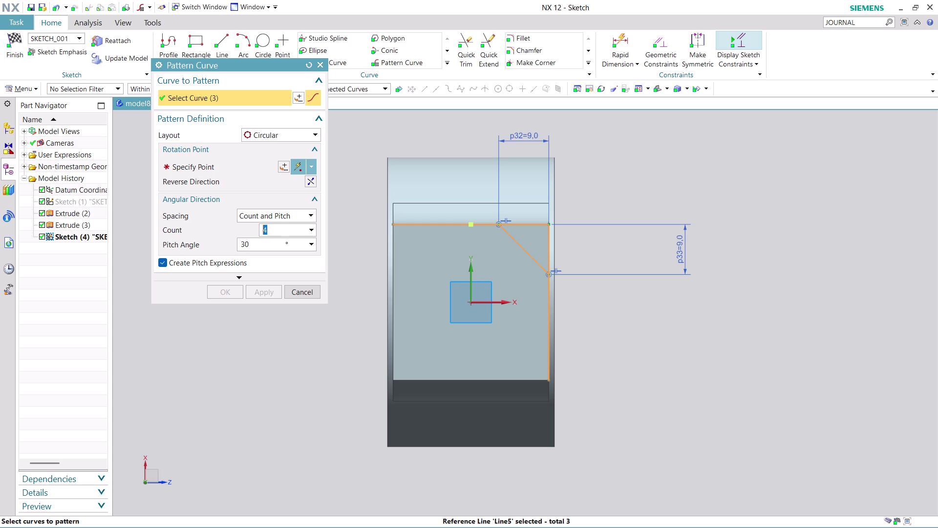
key(Escape)
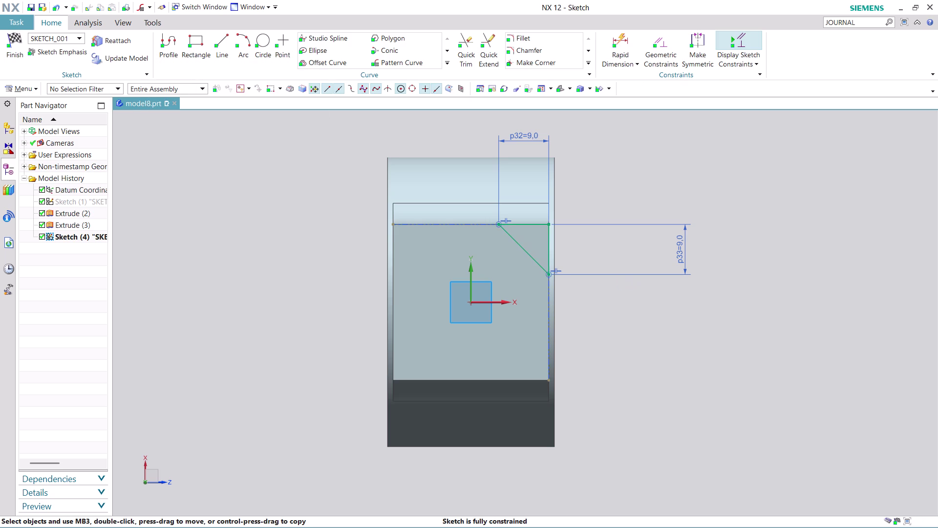
scroll(up, 3)
Select the top edge, diagonal corner cut and side line for a circular curve pattern.
click(415, 65)
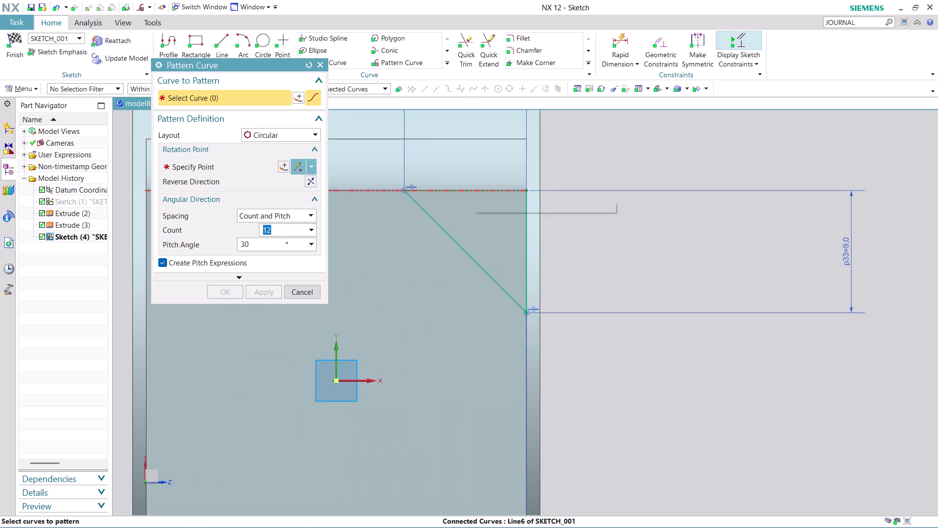
scroll(up, 3)
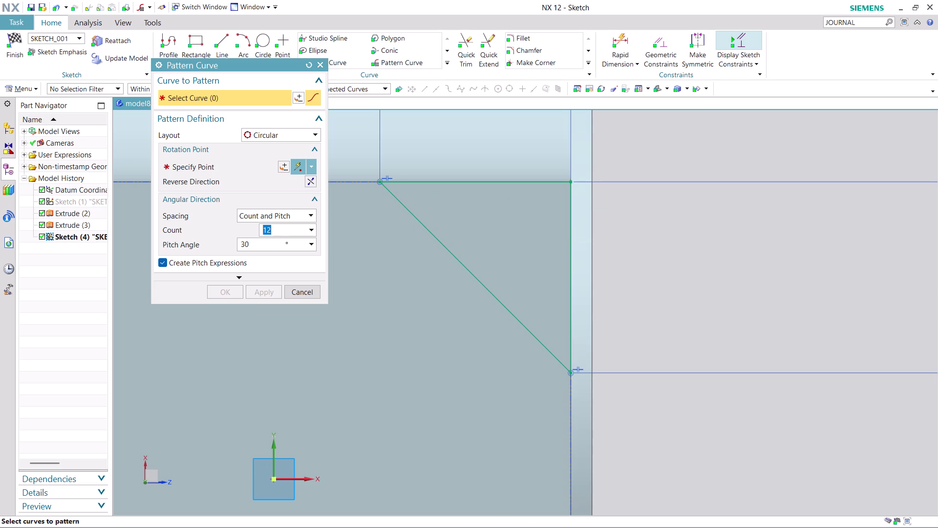
click(551, 182)
click(573, 241)
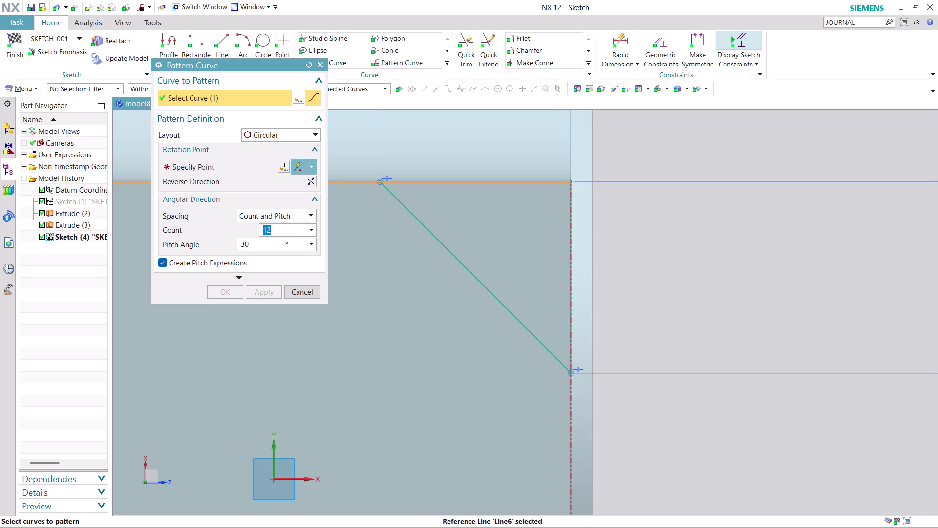
click(508, 313)
scroll(down, 3)
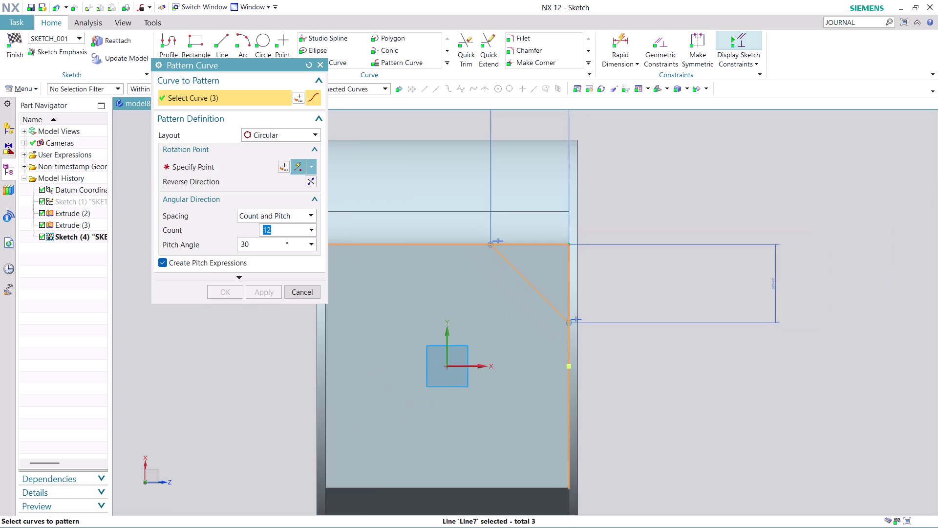
scroll(down, 3)
scroll(up, 3)
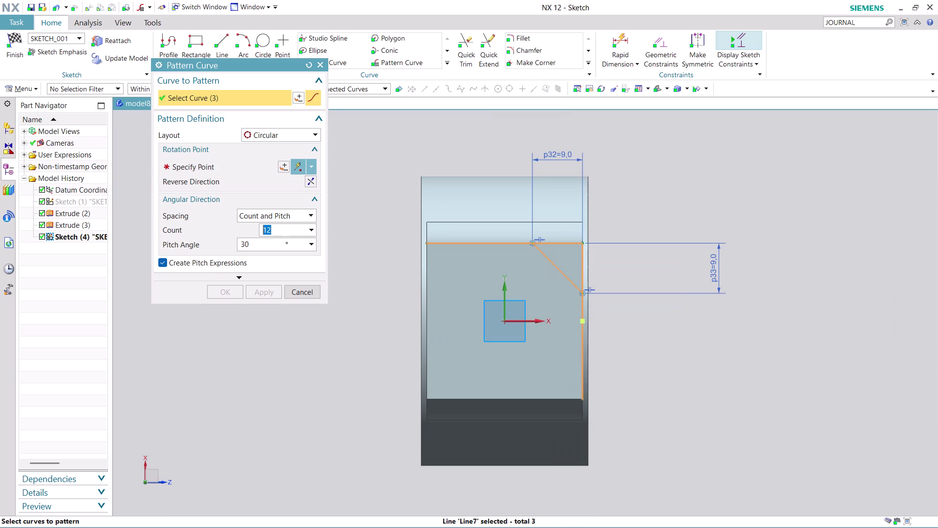
Pattern those lines 4 times at a 360/4 pitch about the sketch origin.
key(4)
double_click(271, 246)
text(360)
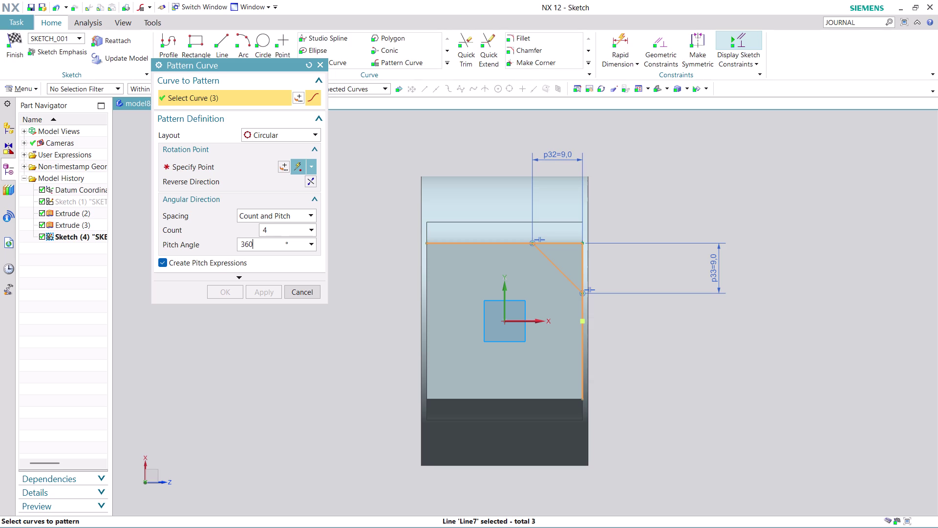
text(/4)
click(237, 163)
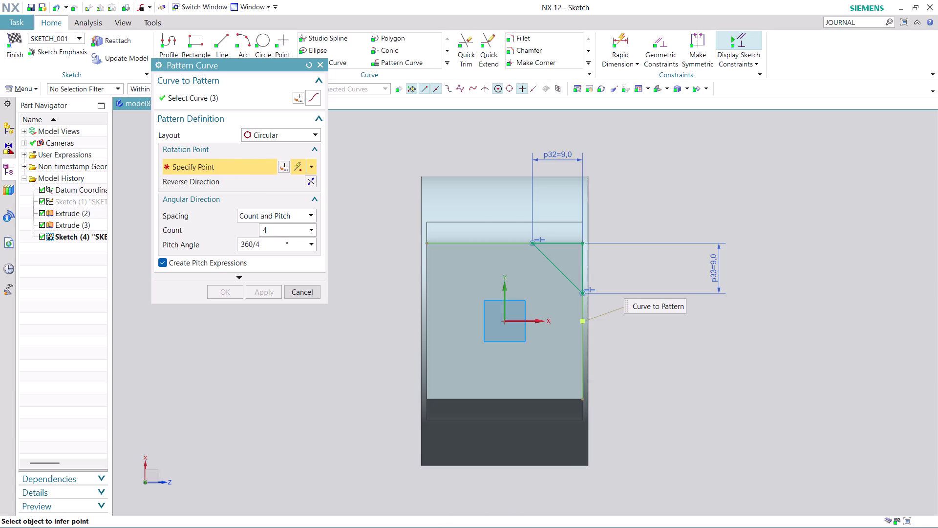
click(505, 321)
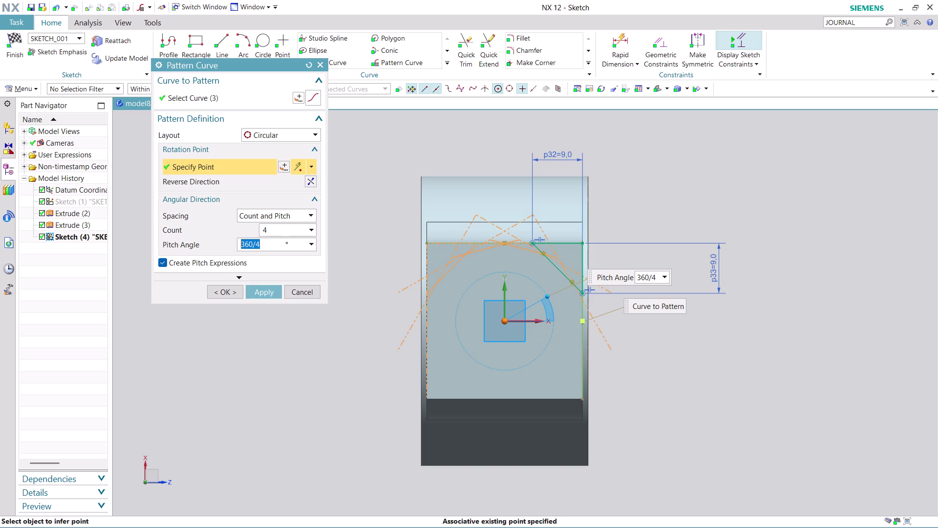
click(263, 291)
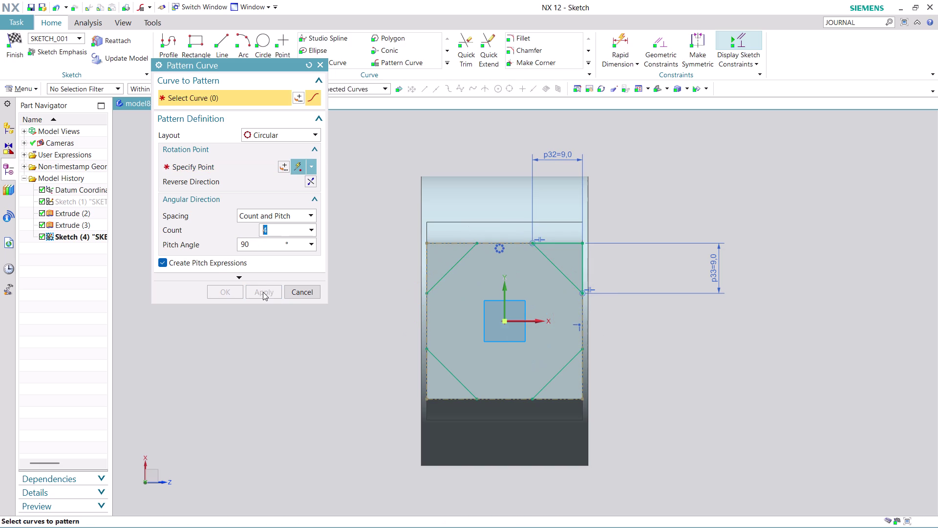
click(307, 294)
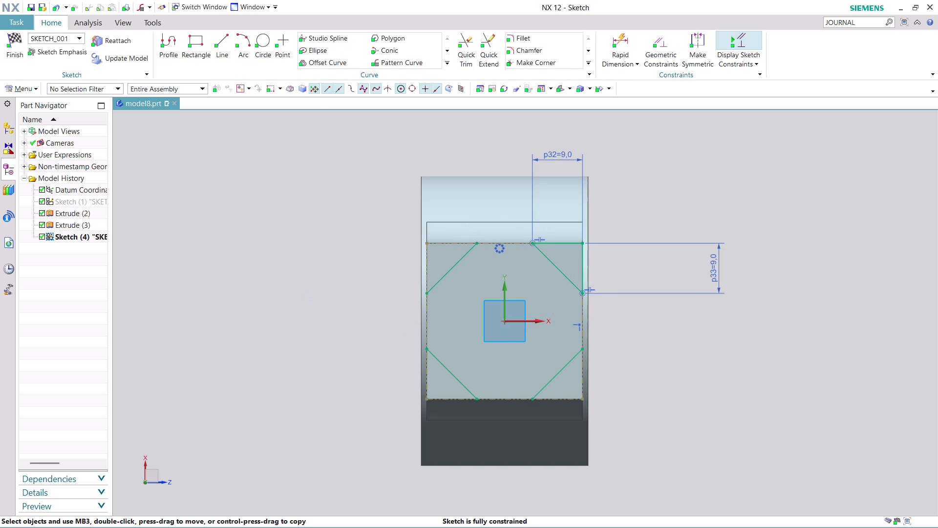
Zoom in on the sketch and bring up Project Curve from the Curve group's More gallery.
scroll(up, 3)
scroll(down, 3)
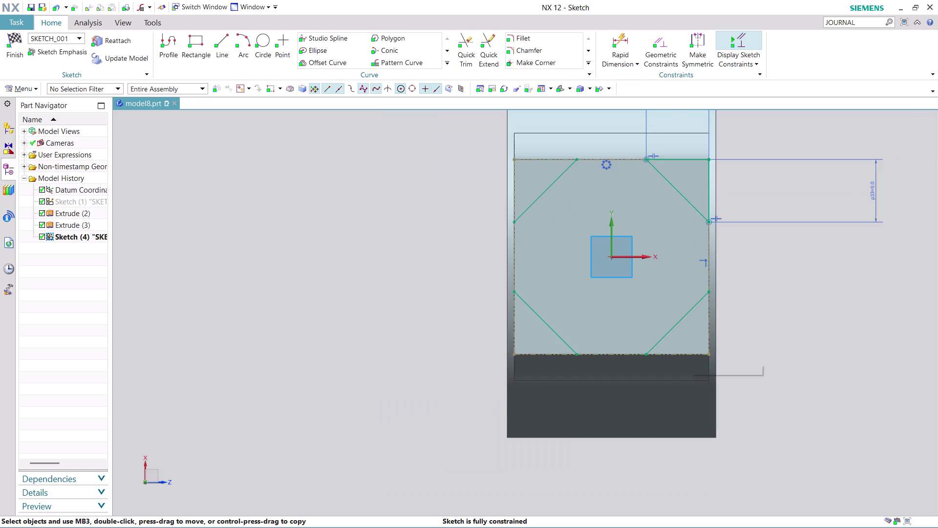
scroll(up, 3)
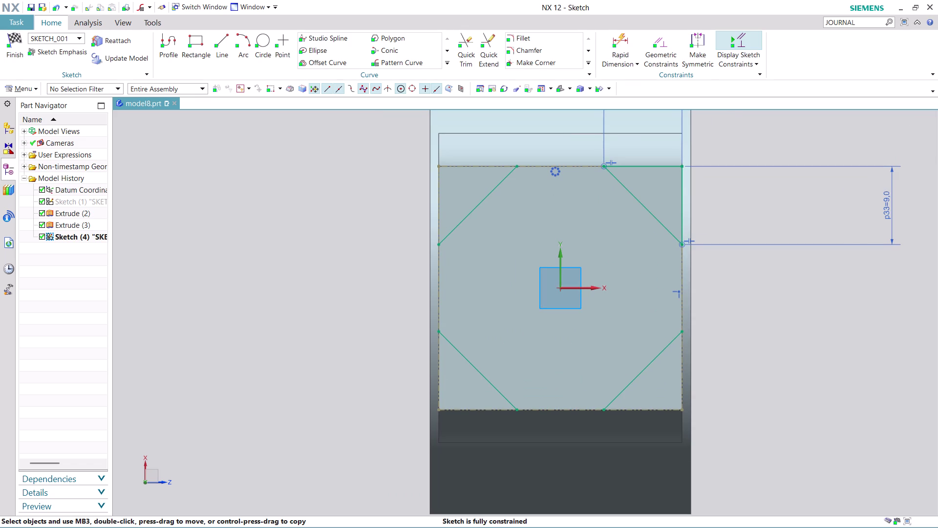
click(447, 63)
click(419, 89)
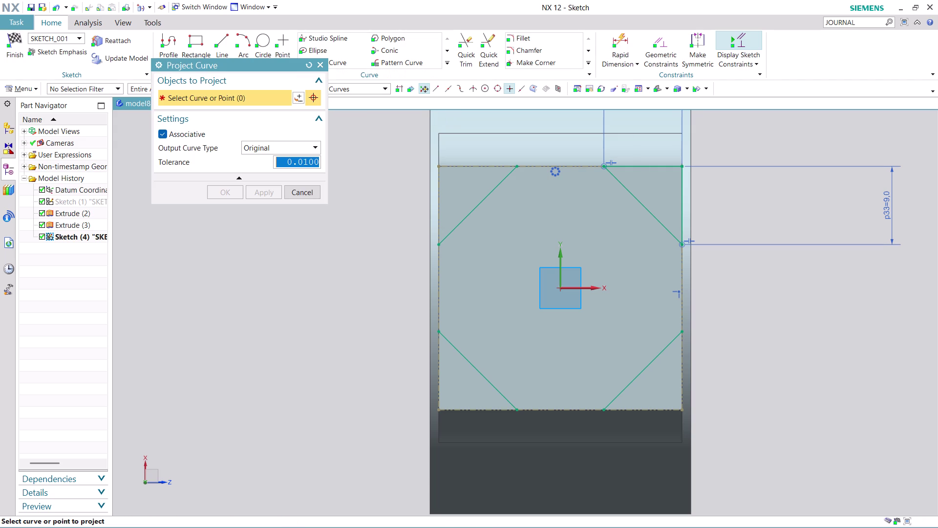
Project the top, left, bottom and remaining edges of the square end face.
click(475, 166)
click(527, 177)
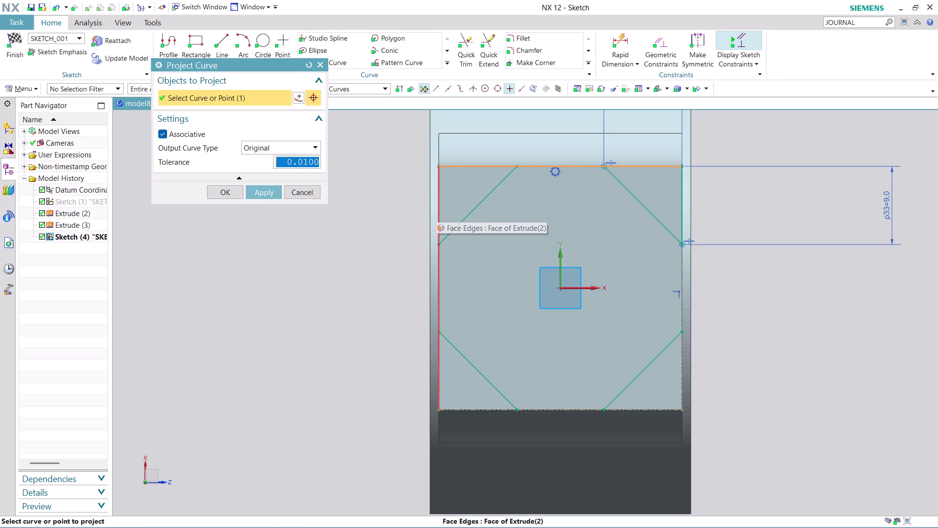
click(439, 214)
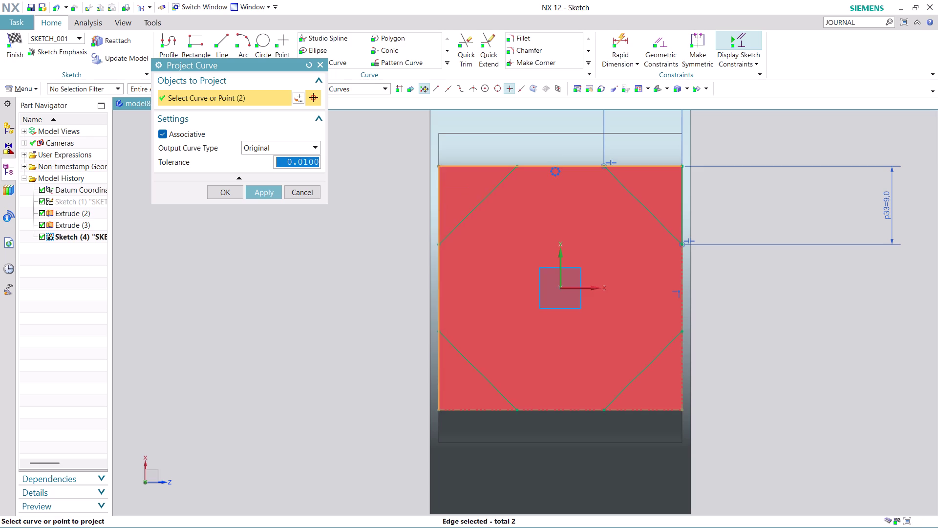
click(475, 410)
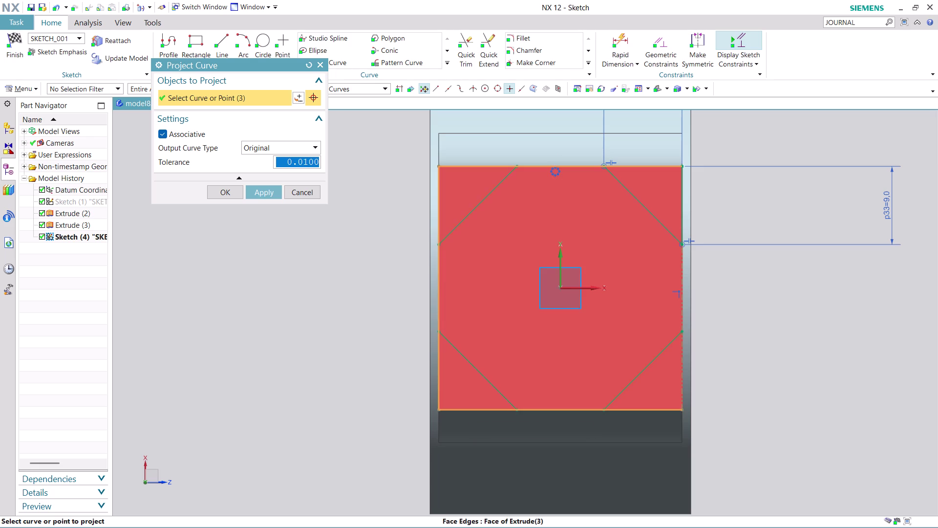
click(681, 375)
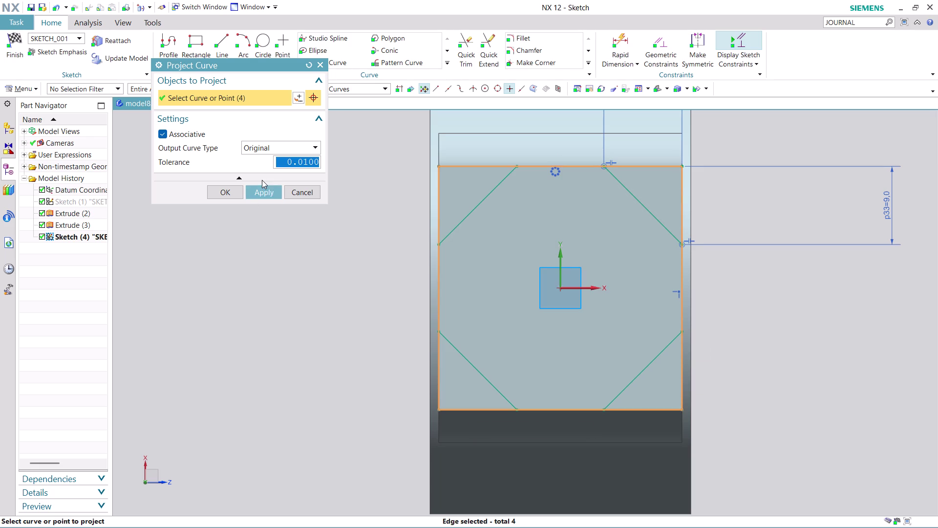
click(269, 189)
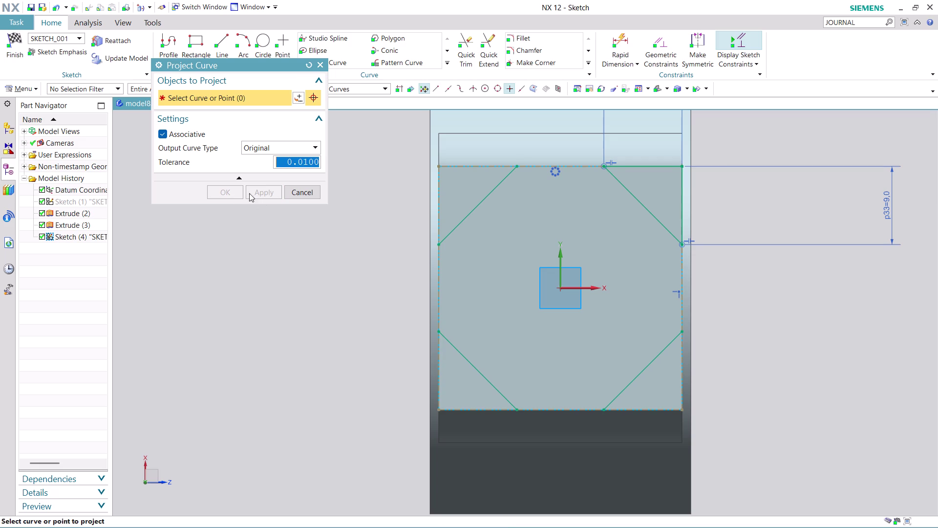
click(302, 194)
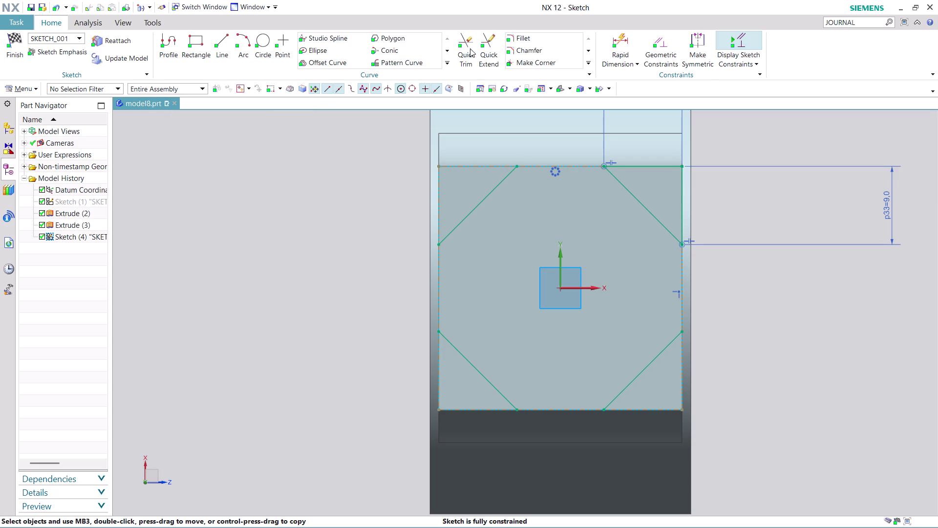
Quick Trim the middle portions of the projected square edges, leaving an octagon outline.
click(470, 46)
click(435, 292)
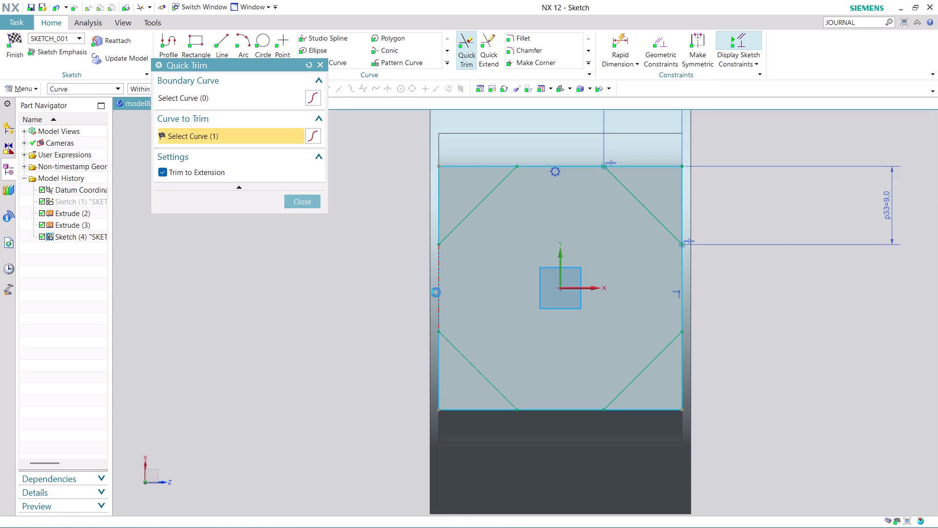
click(476, 293)
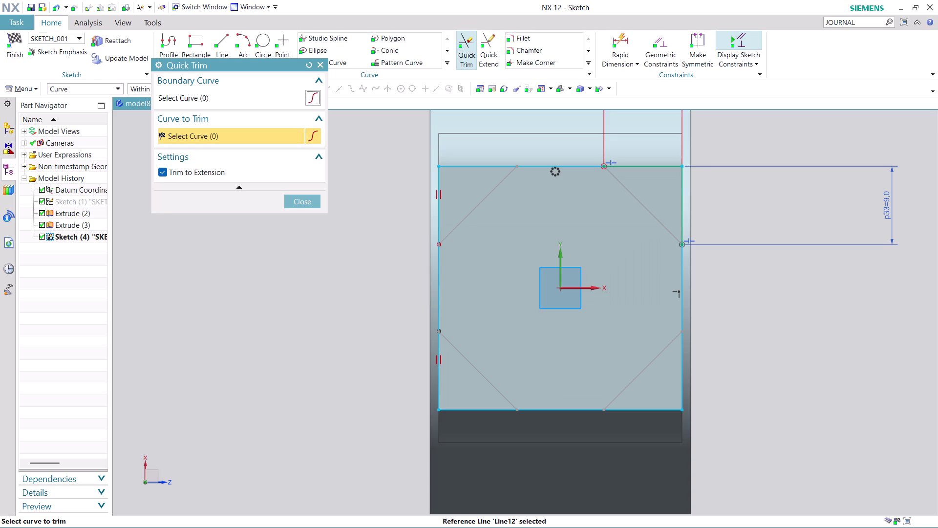
click(681, 292)
click(470, 294)
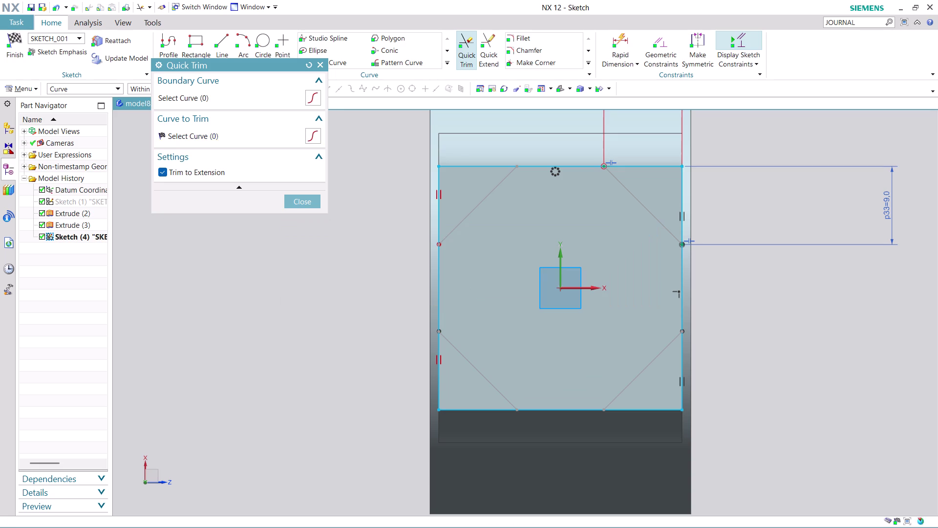
click(438, 290)
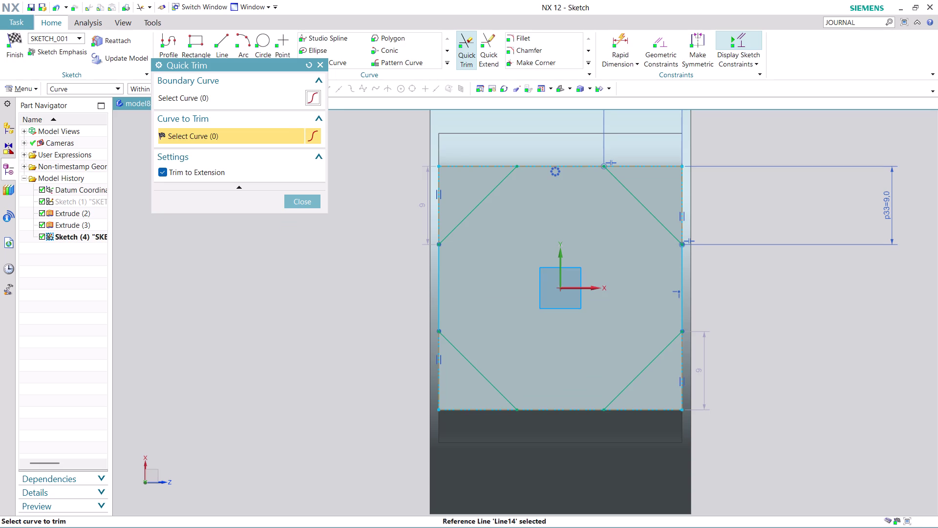
click(681, 287)
click(308, 199)
scroll(down, 3)
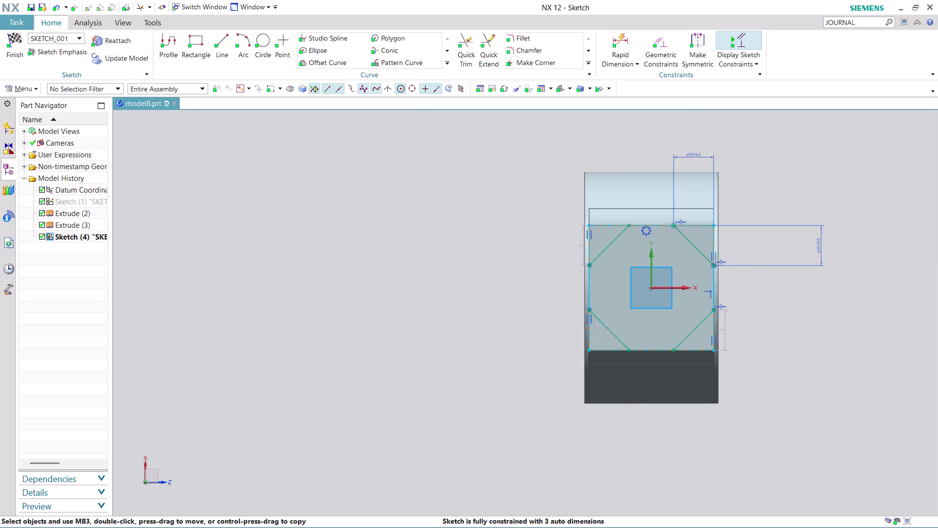
Orbit around the end-face sketch, then finish the sketch.
scroll(down, 3)
scroll(up, 3)
middle_drag(814, 330, 813, 298)
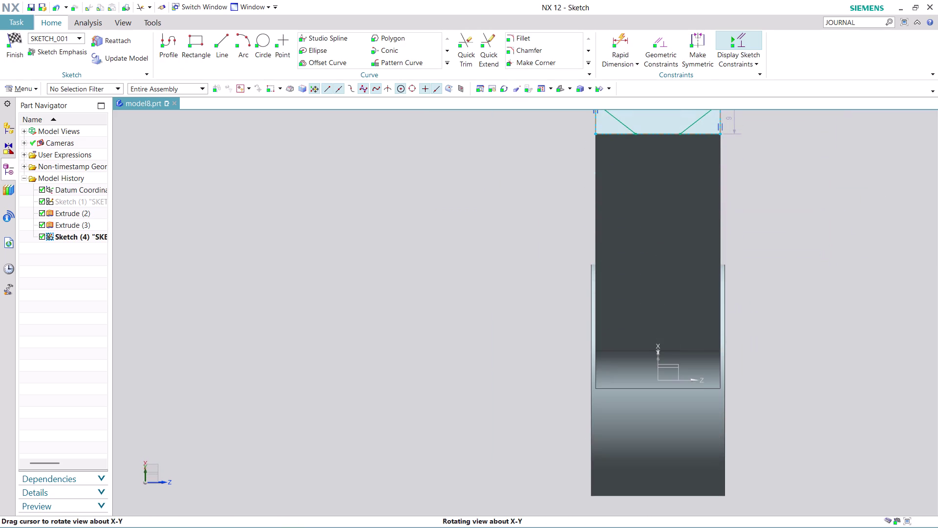
middle_drag(813, 298, 816, 321)
scroll(up, 3)
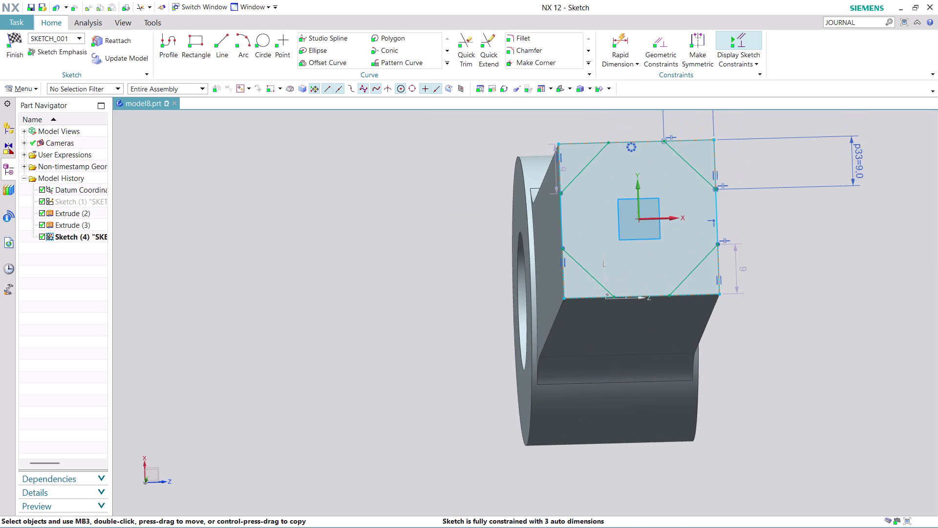
scroll(up, 3)
middle_drag(787, 239, 784, 246)
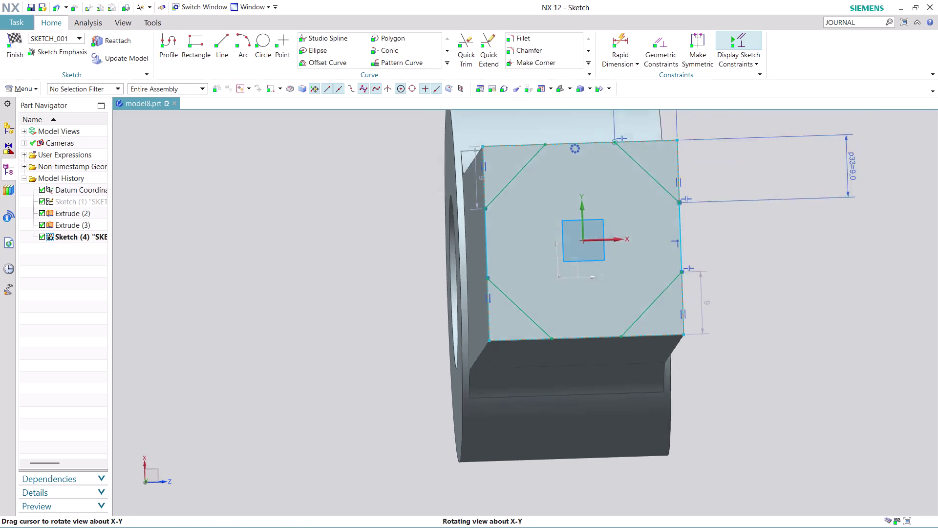
middle_drag(784, 246, 786, 249)
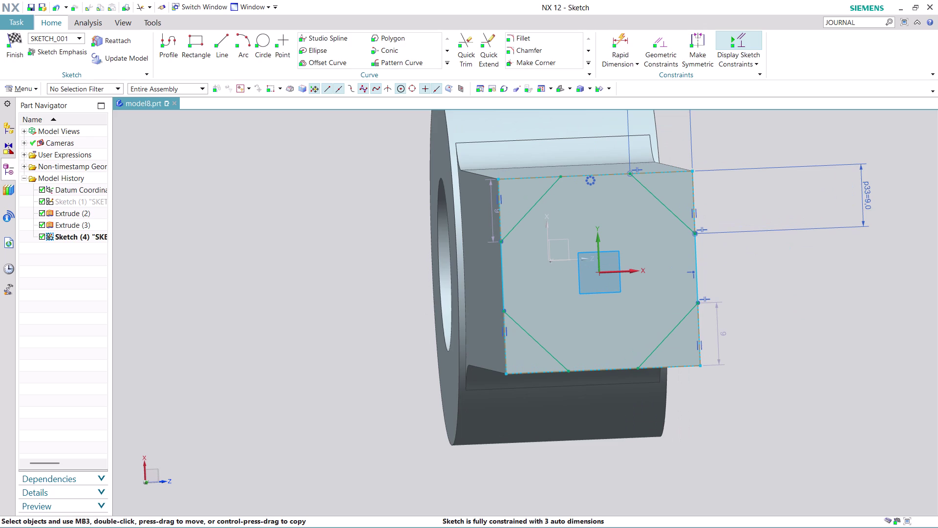
click(17, 57)
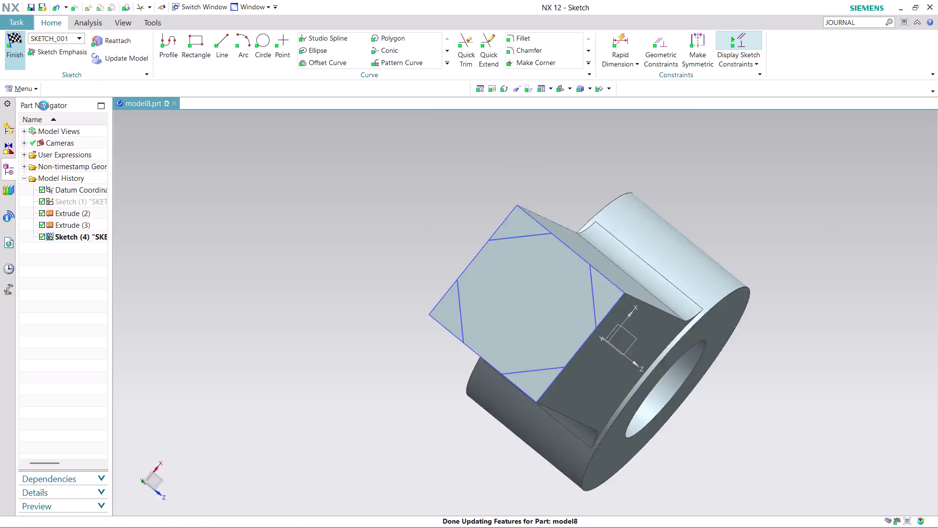
Turn the model to inspect the sketched end and start an Extrude.
scroll(up, 3)
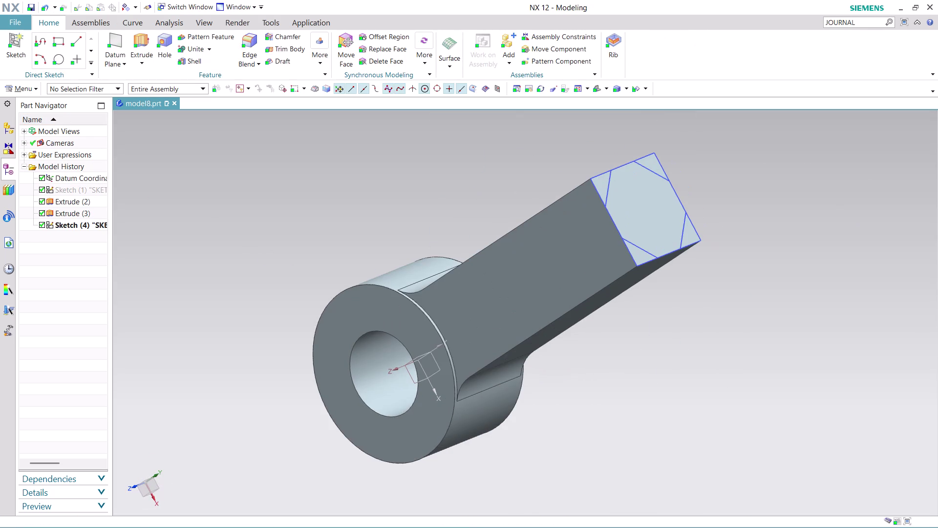
middle_drag(728, 195, 712, 204)
scroll(up, 3)
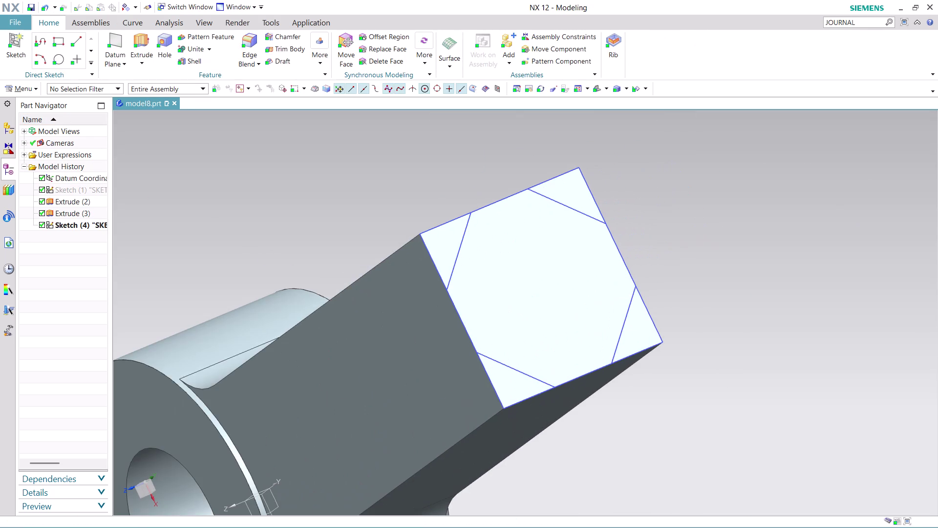
middle_drag(647, 185, 651, 196)
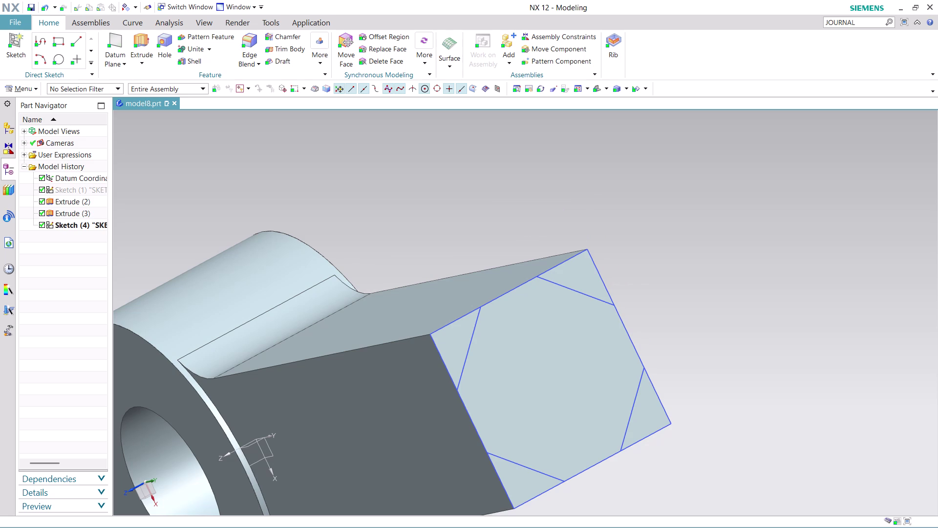
click(147, 42)
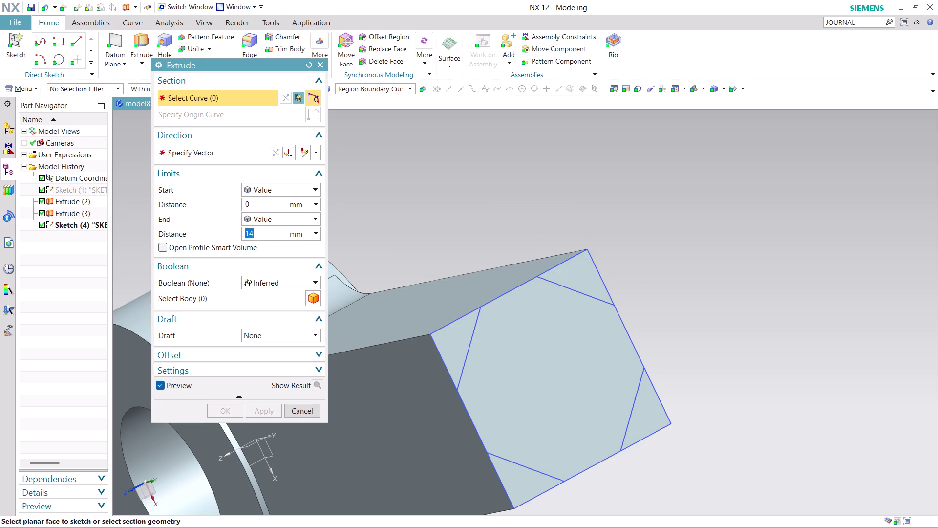
Select the four corner triangles, set depth to 40 mm and flip the direction.
click(451, 335)
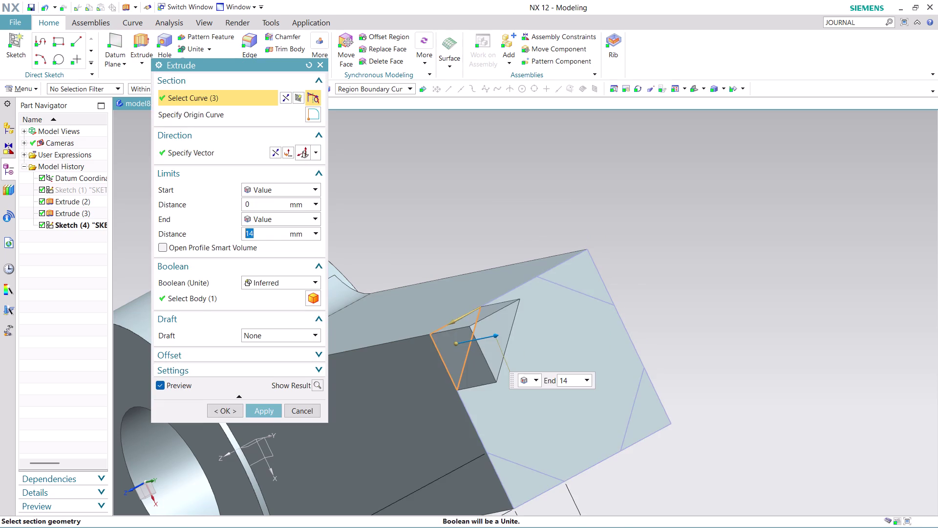
click(570, 275)
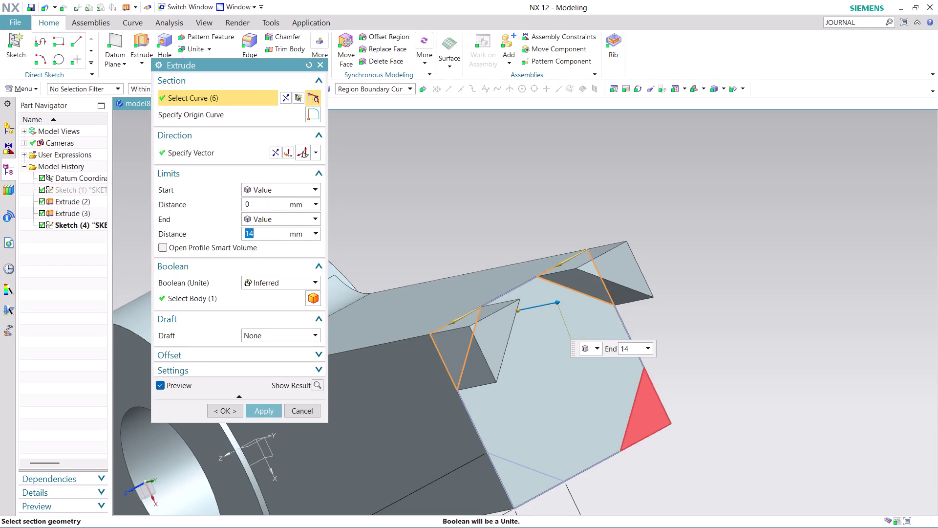
click(644, 408)
click(519, 481)
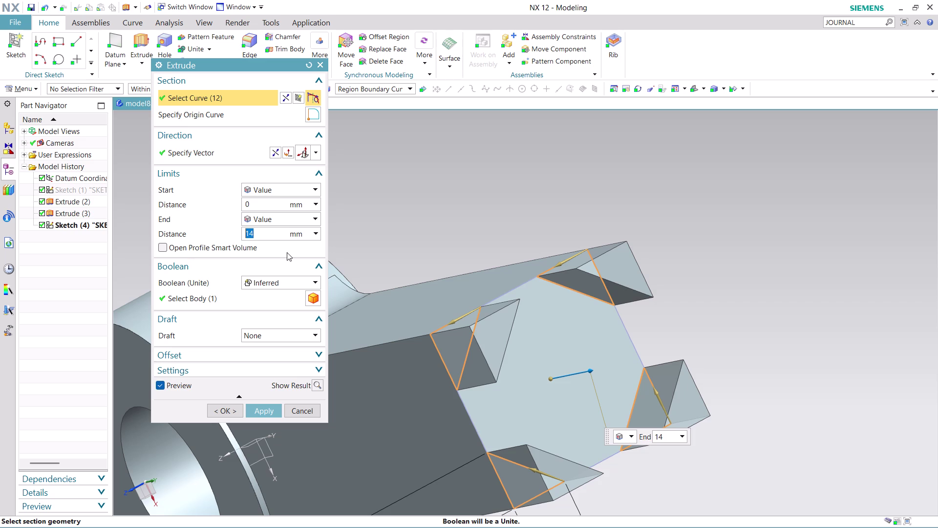
key(4)
key(0)
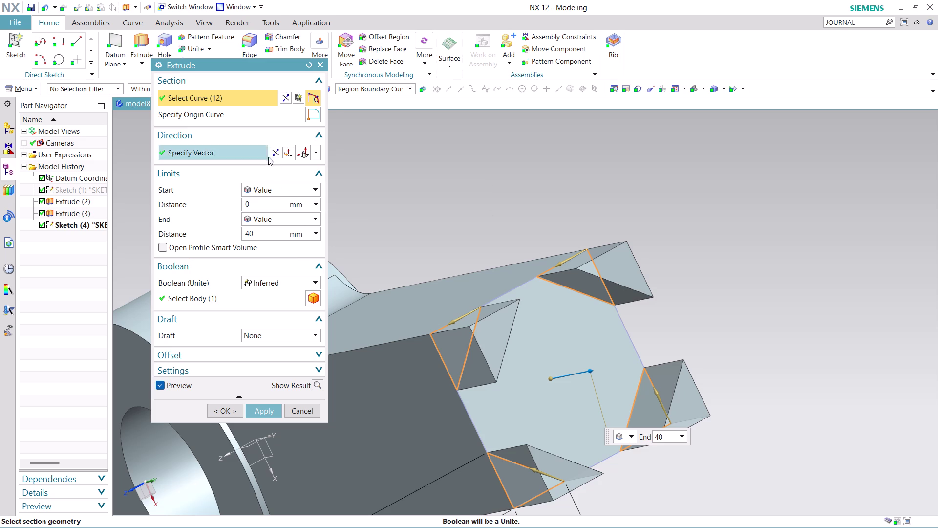
click(275, 150)
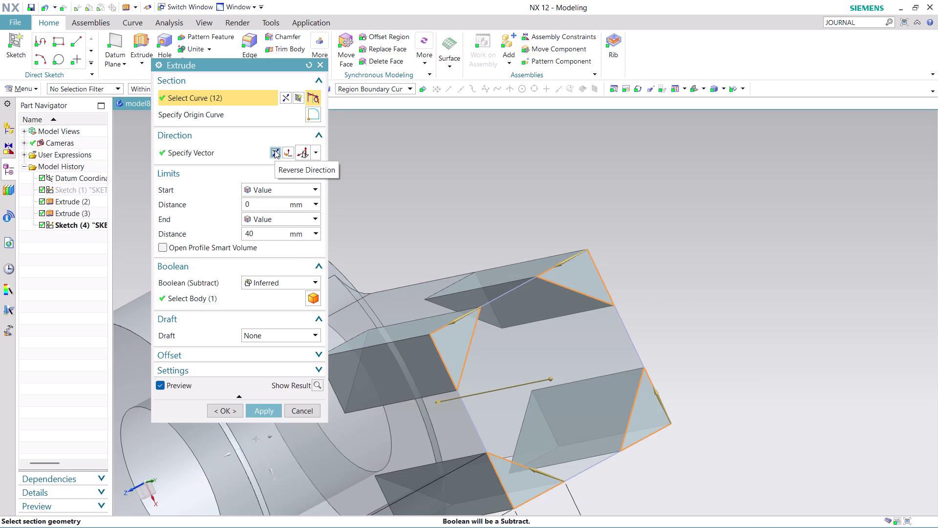
Orbit to check the cut preview, then cancel the extrusion.
scroll(down, 3)
middle_drag(724, 256, 729, 250)
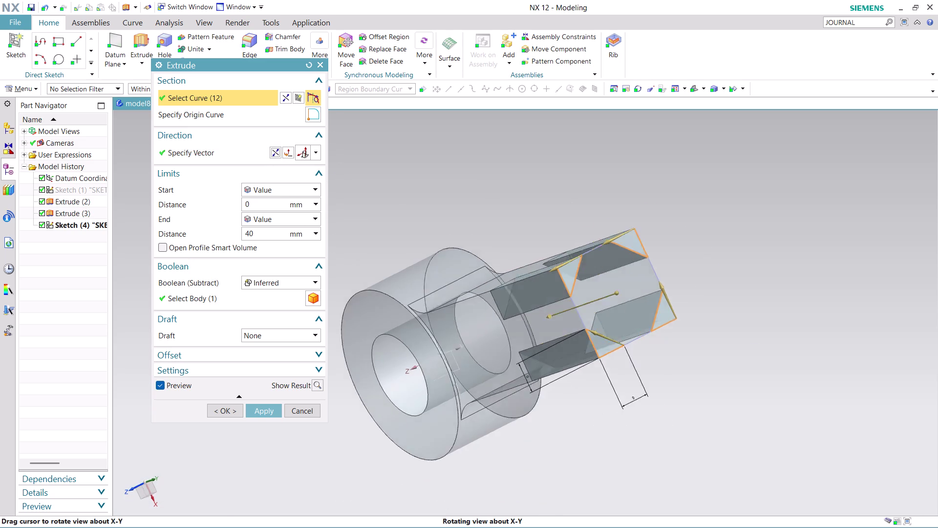
middle_drag(729, 249, 747, 234)
middle_click(747, 233)
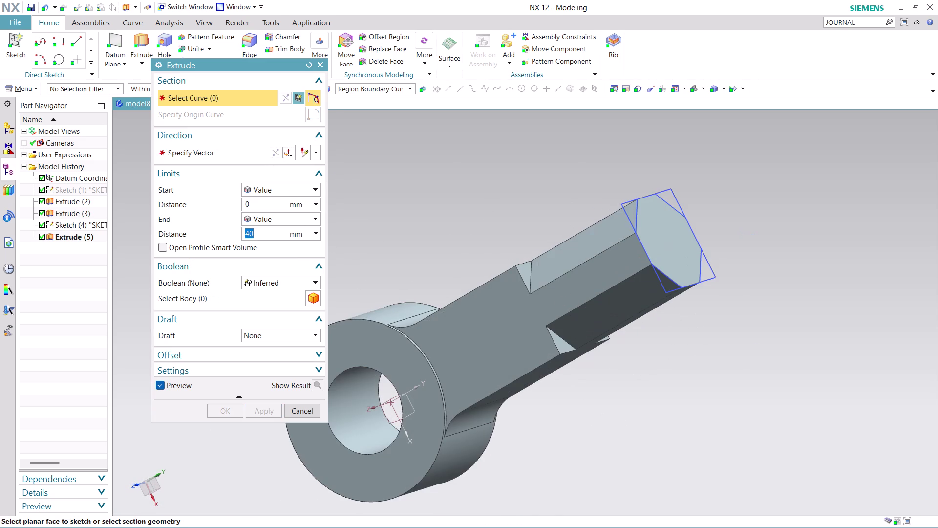
click(310, 413)
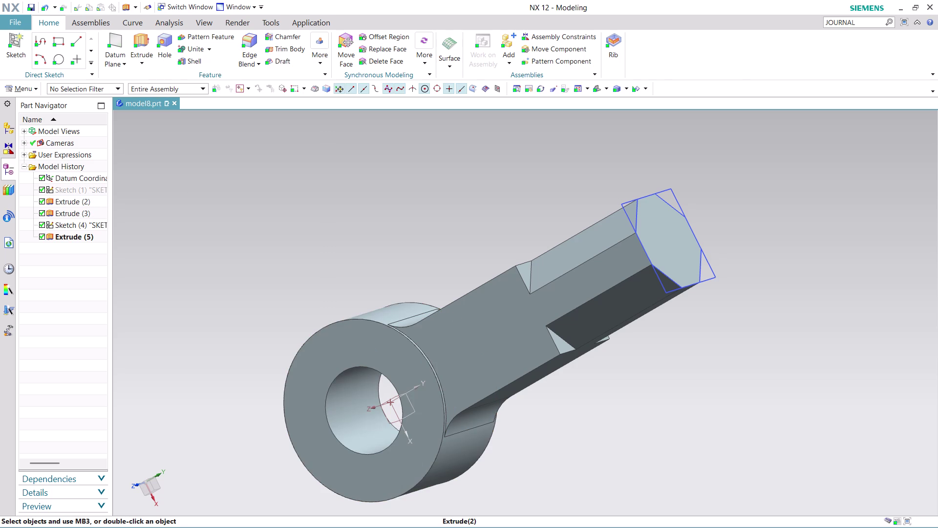
Orbit and zoom to inspect the octagonal end of the lever.
middle_drag(689, 368, 645, 382)
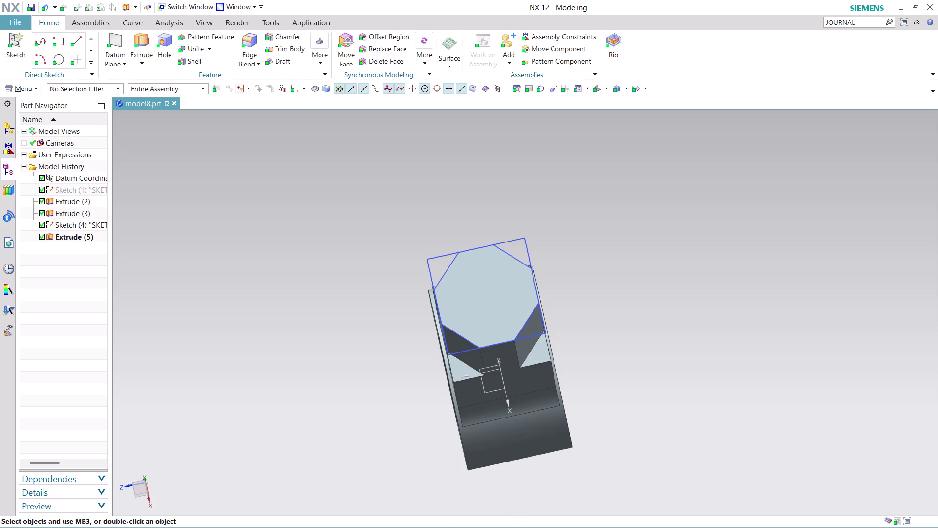
middle_drag(687, 300, 709, 309)
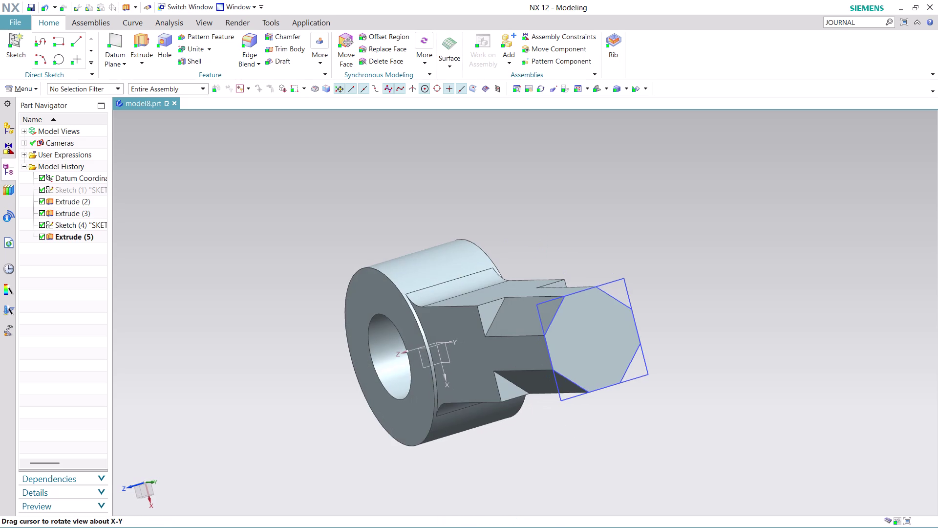
scroll(up, 3)
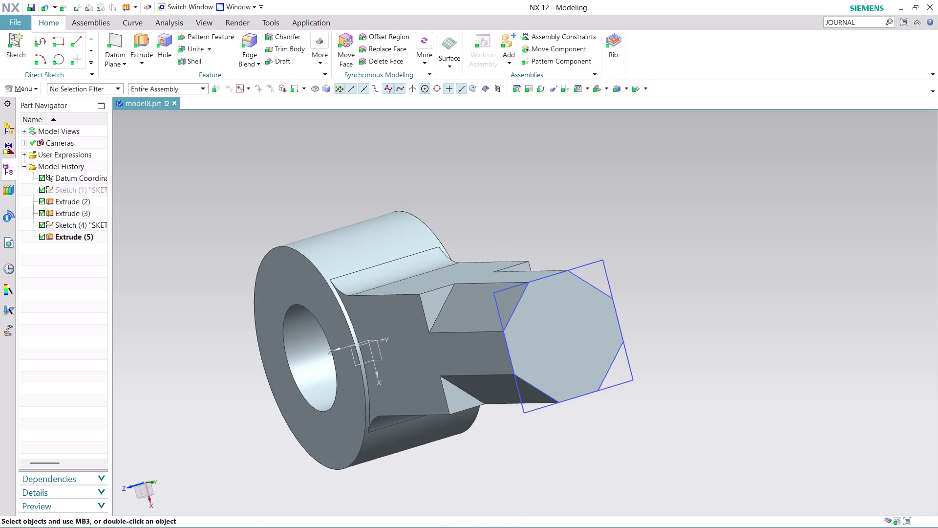
scroll(up, 3)
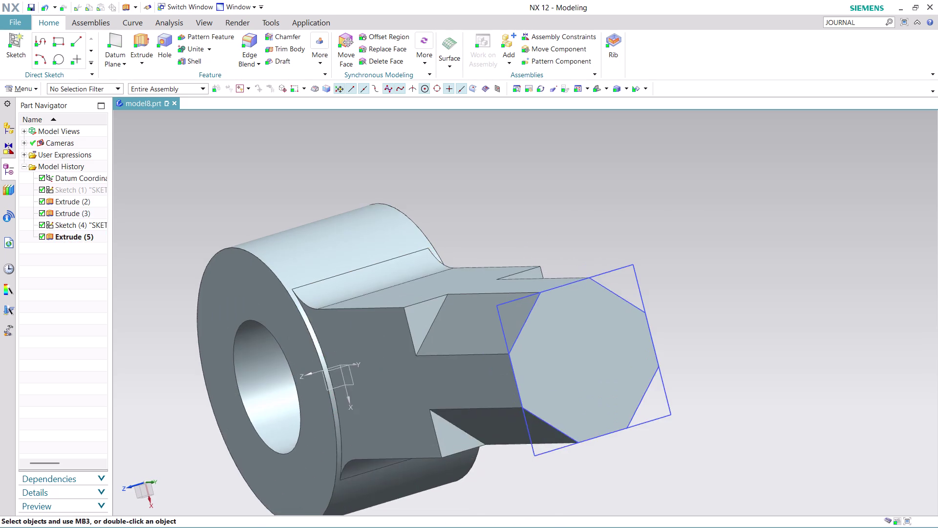
scroll(up, 3)
scroll(down, 3)
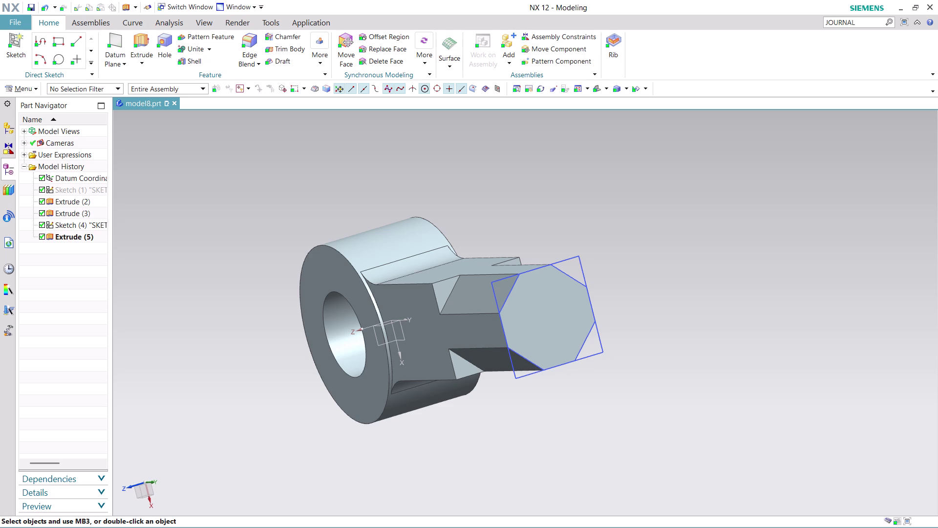
click(25, 91)
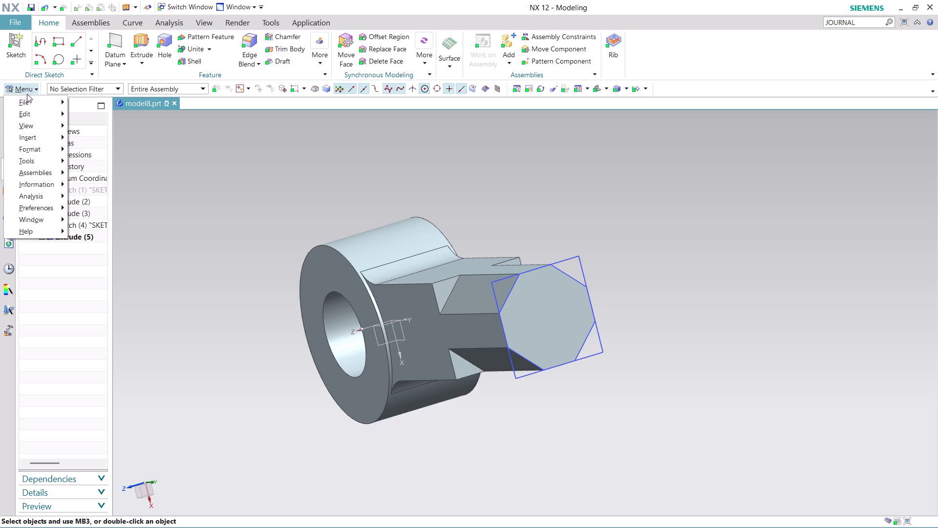
Create a new sketch placed on the octagonal end face.
click(127, 148)
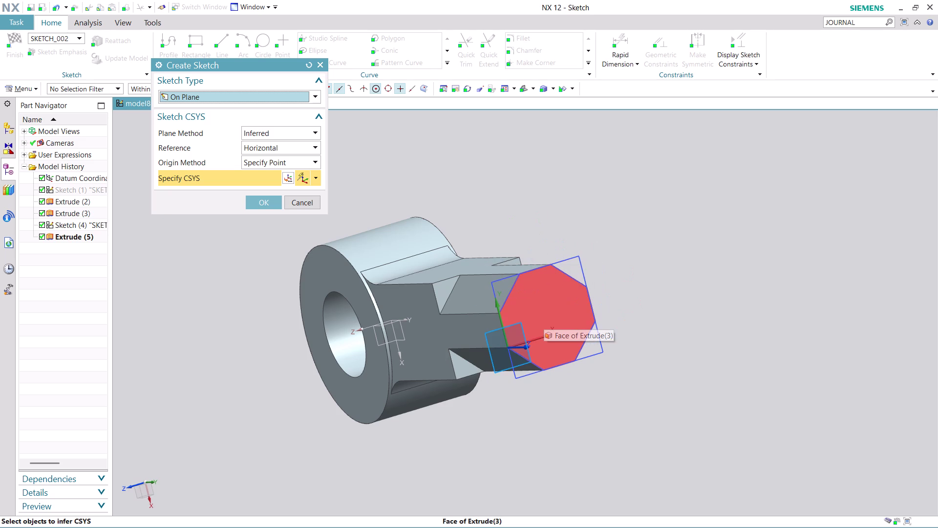
click(546, 313)
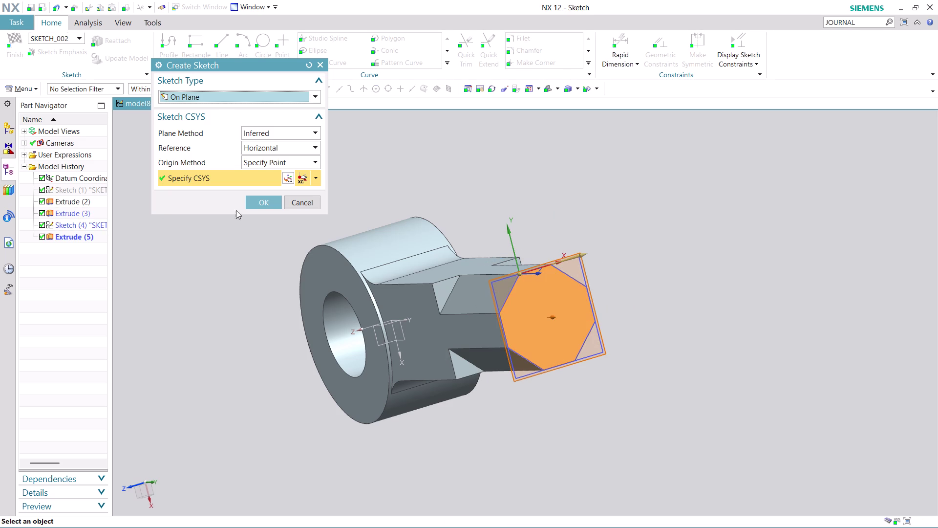
click(252, 200)
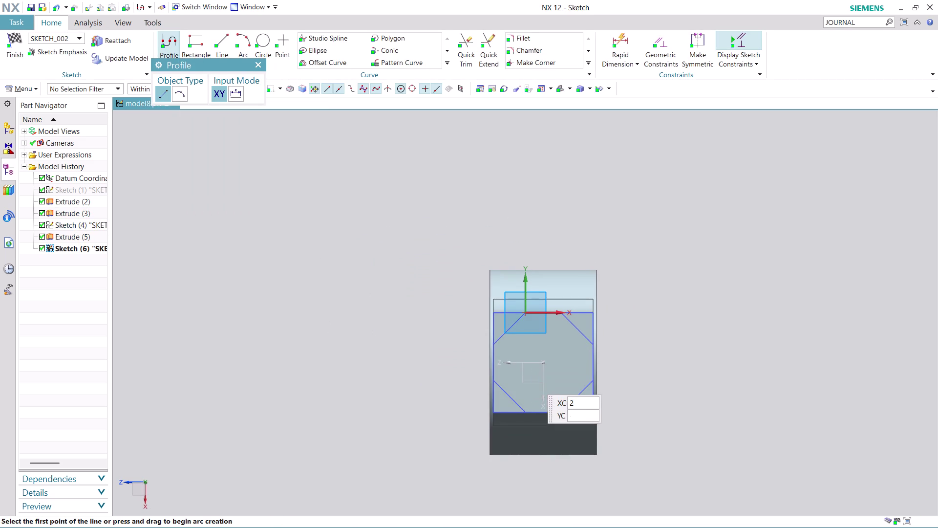
scroll(up, 3)
Start a circle, cancel and undo it, then finish the empty sketch.
click(266, 44)
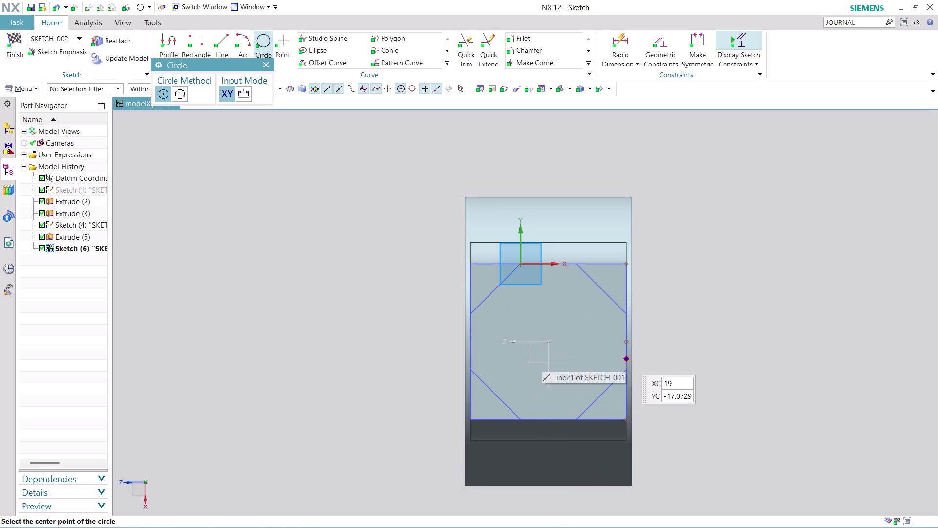
key(Escape)
key(Escape)
key(ctrl+z)
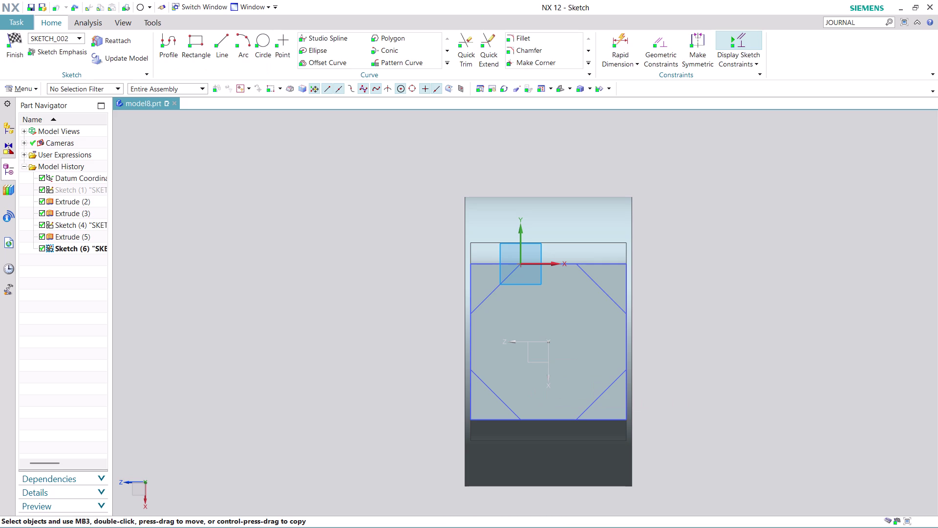
key(ctrl+z)
key(ctrl+z)
click(11, 43)
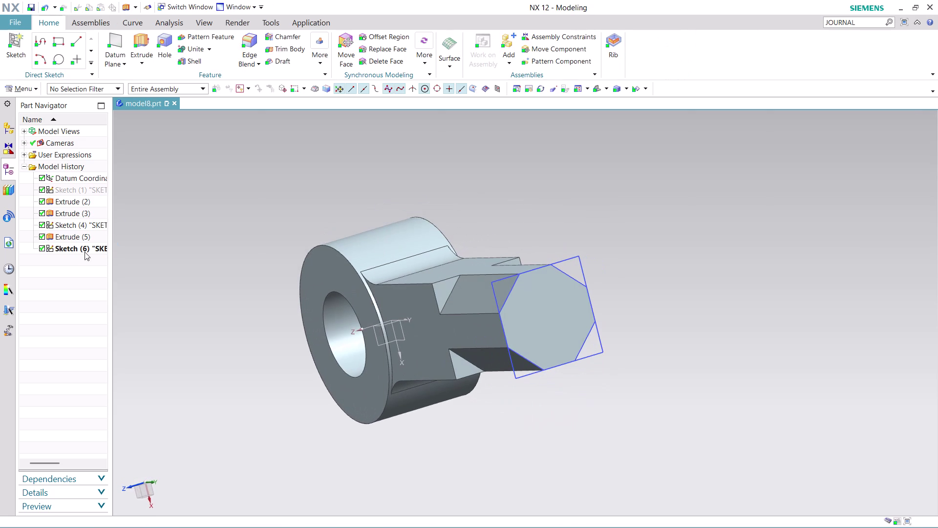
Delete the empty Sketch (6) from the Part Navigator.
right_click(84, 249)
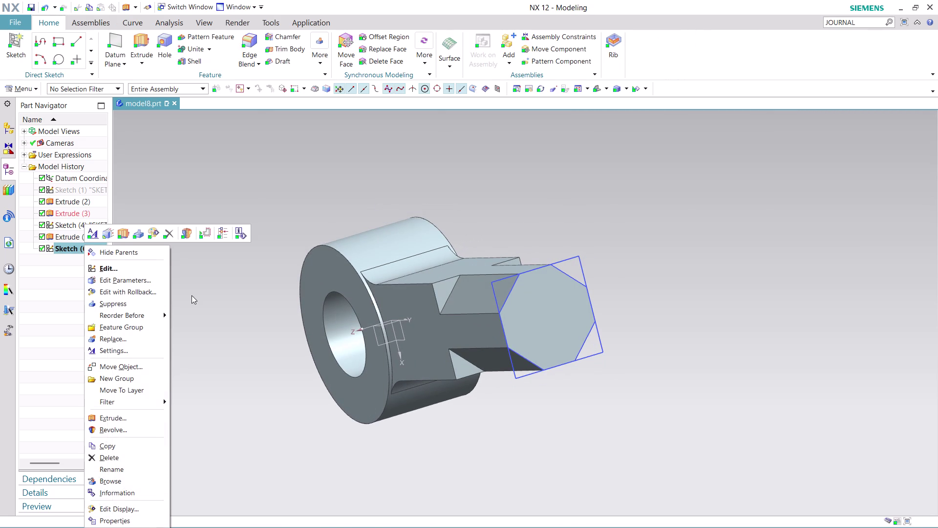
key(Escape)
key(Escape)
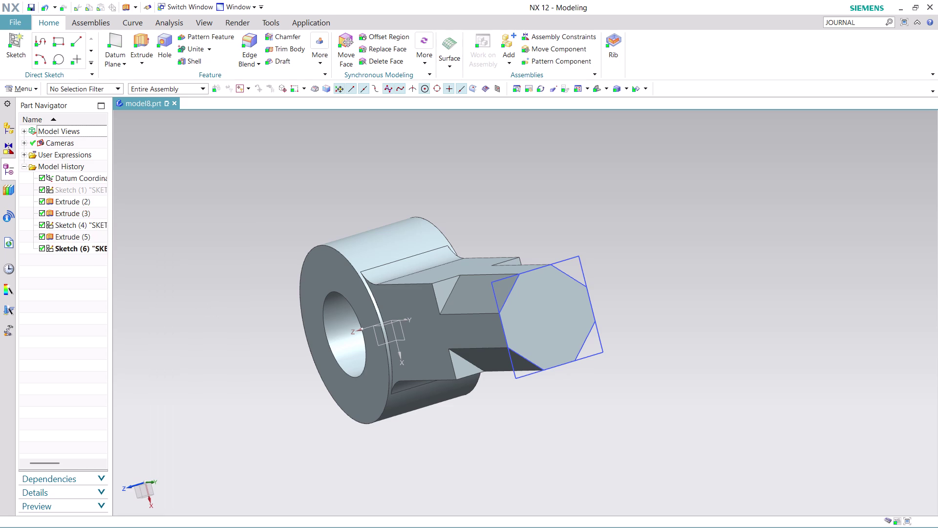
key(Escape)
click(76, 251)
right_click(76, 251)
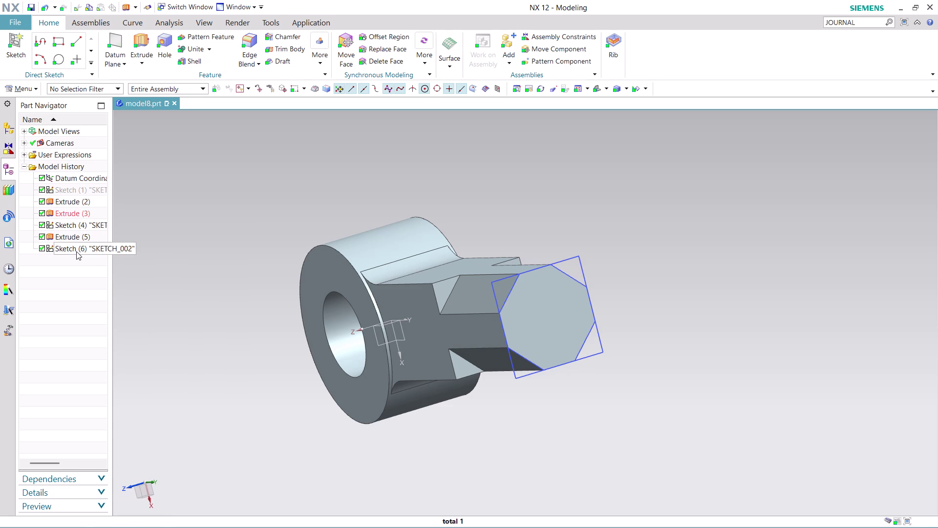
click(109, 455)
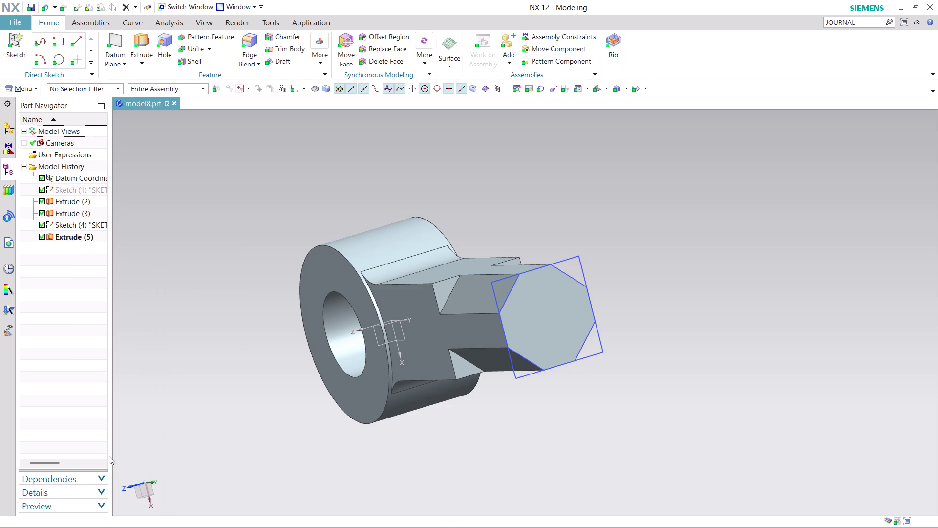
Hide the octagon end-face sketch and cancel a stray Circle command.
right_click(510, 363)
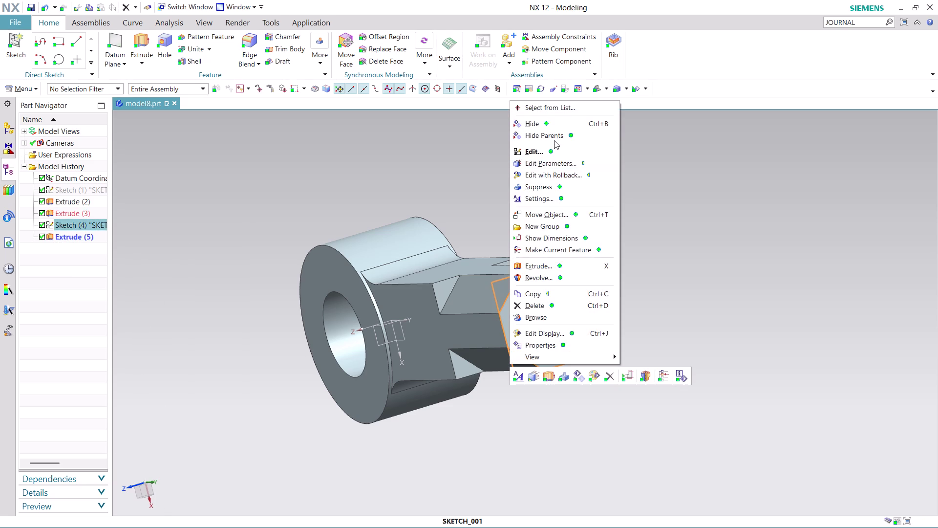
click(547, 127)
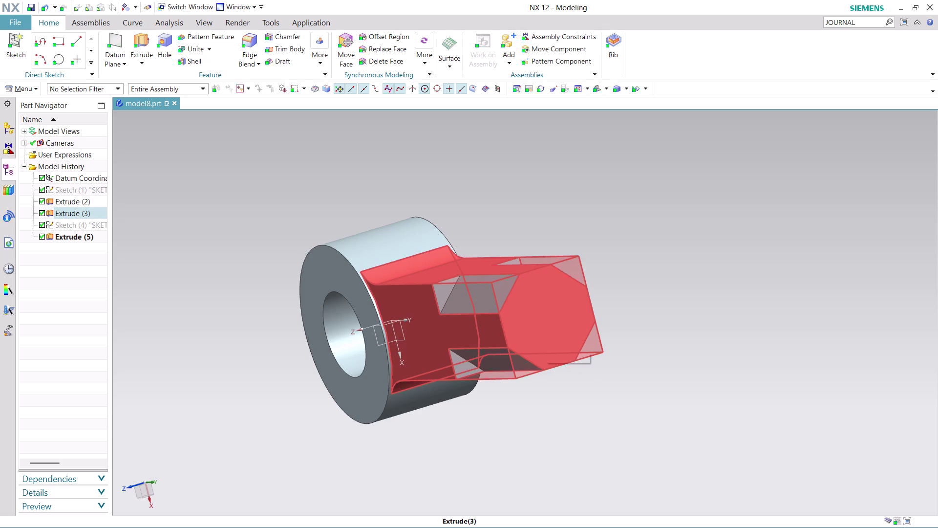
click(59, 60)
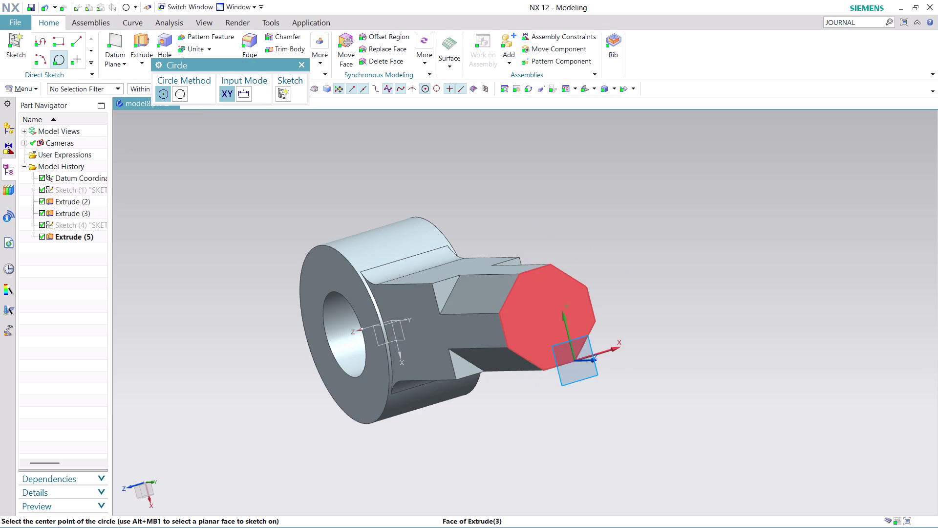
key(Escape)
key(Escape)
key(Escape)
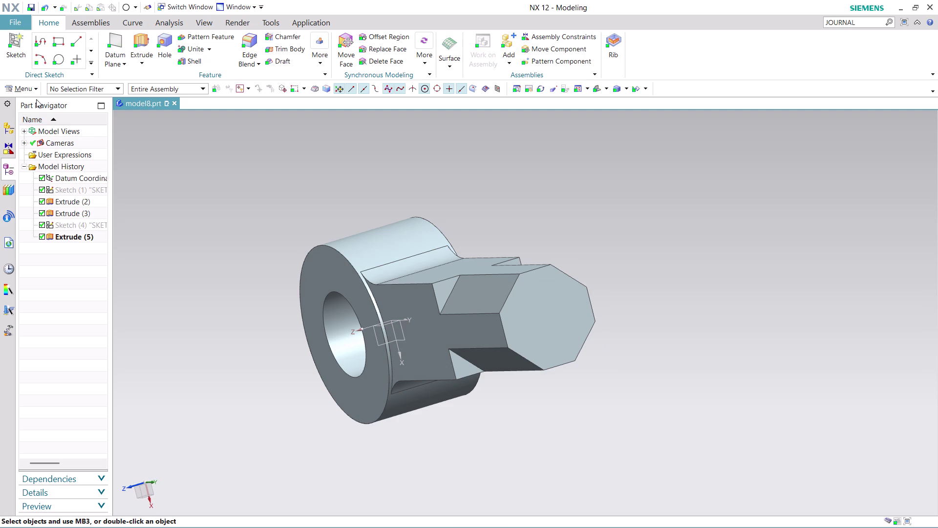
Insert a sketch, keeping the On Plane type with a new plane definition.
click(26, 90)
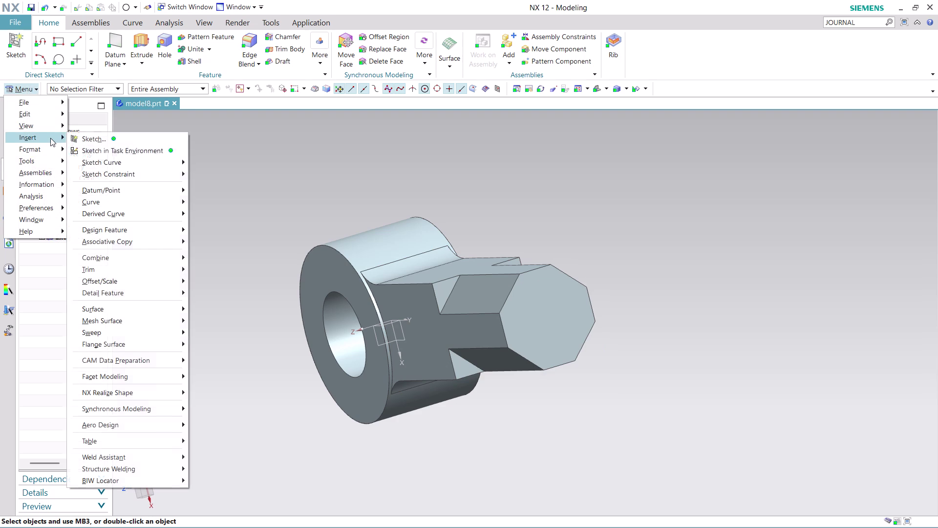
click(124, 152)
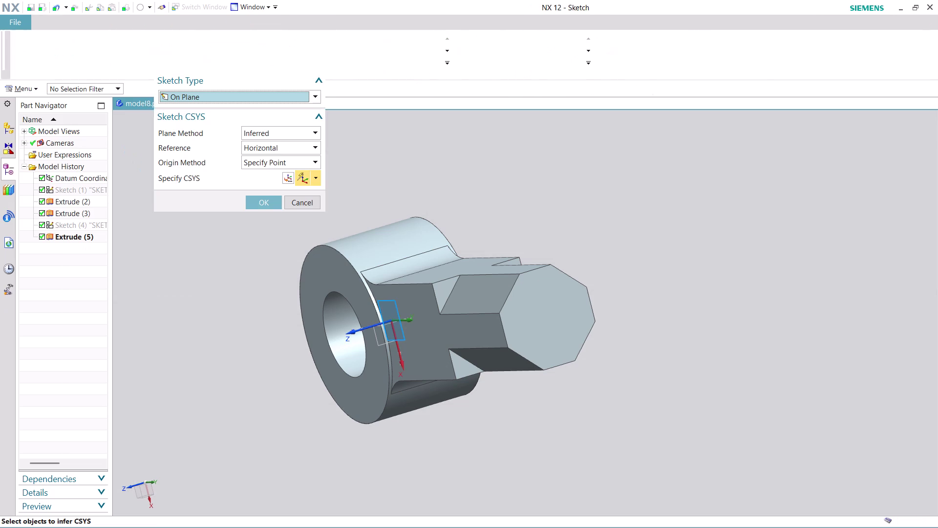
click(313, 95)
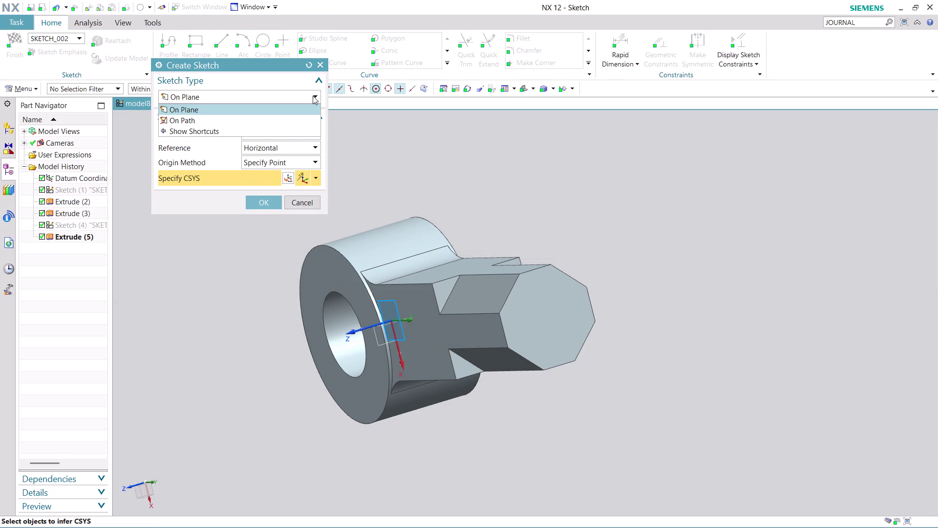
click(295, 118)
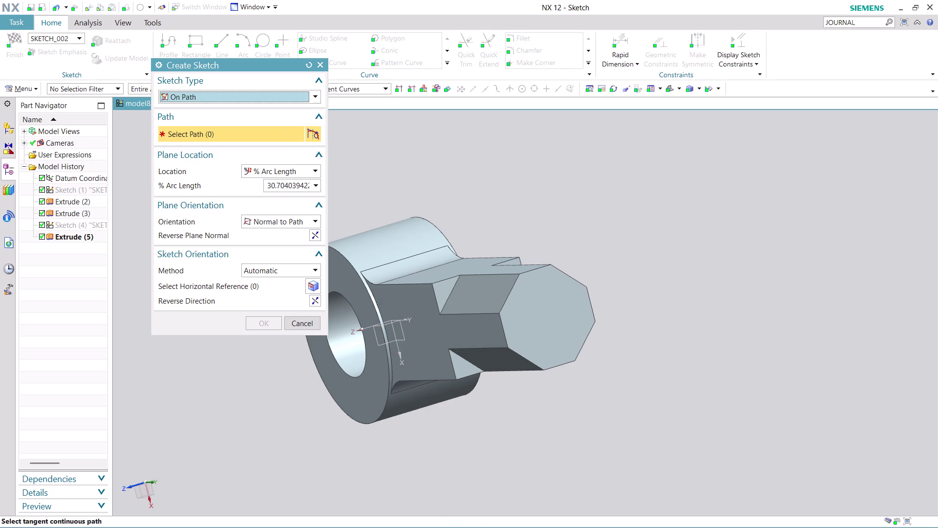
click(313, 95)
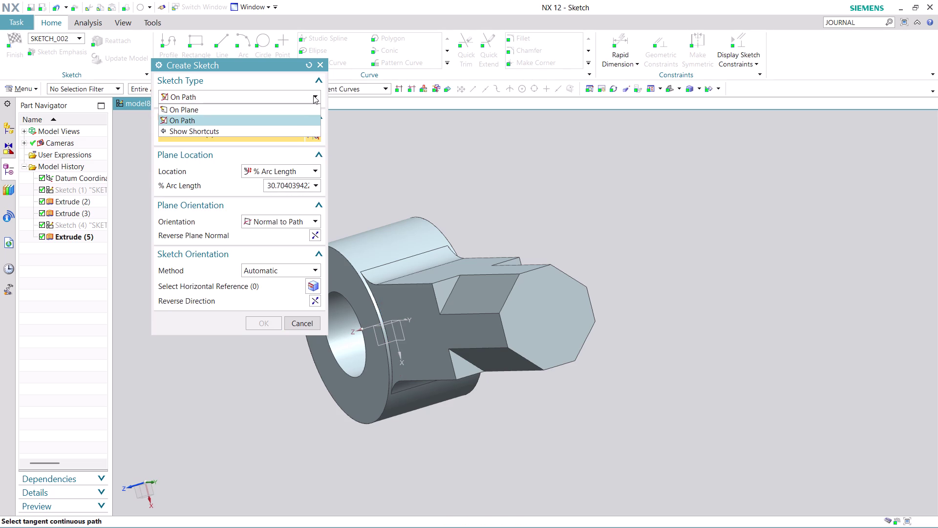
click(296, 105)
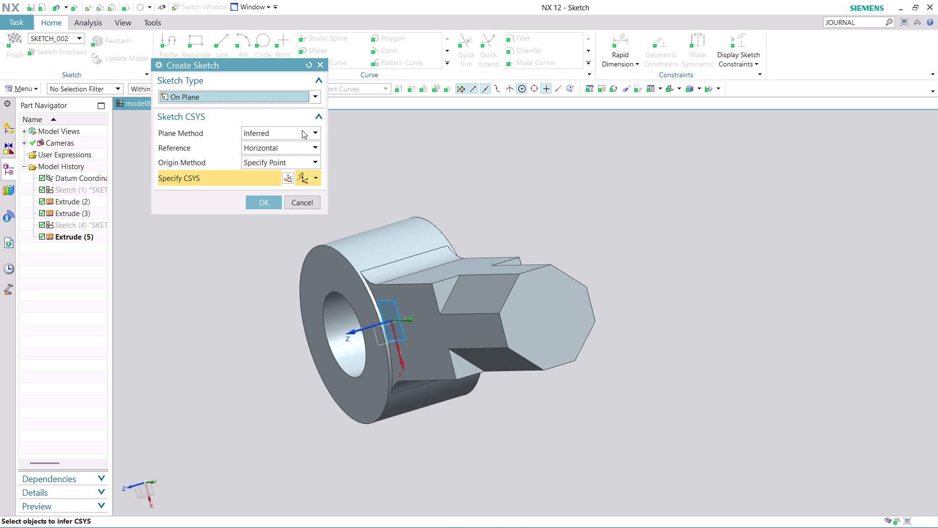
click(302, 130)
click(298, 156)
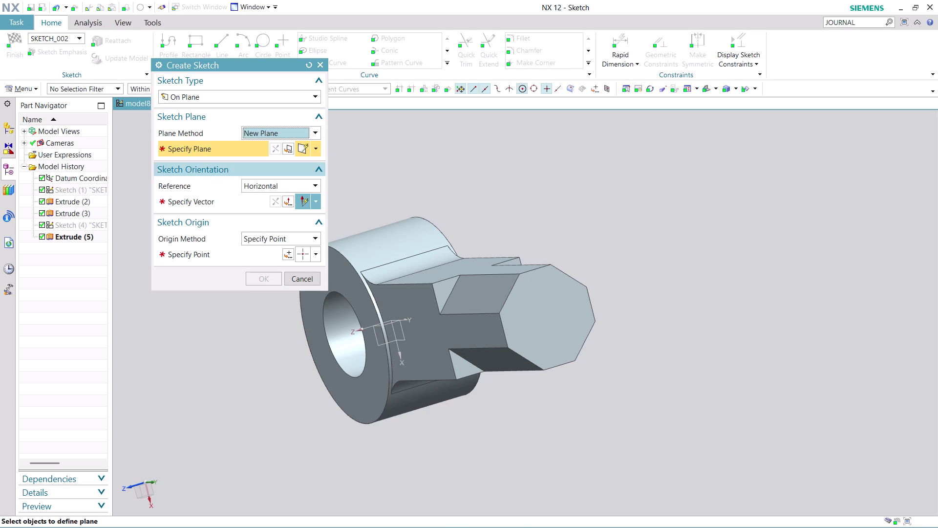
Place the sketch on the octagonal end face with horizontal reference and origin set.
click(550, 323)
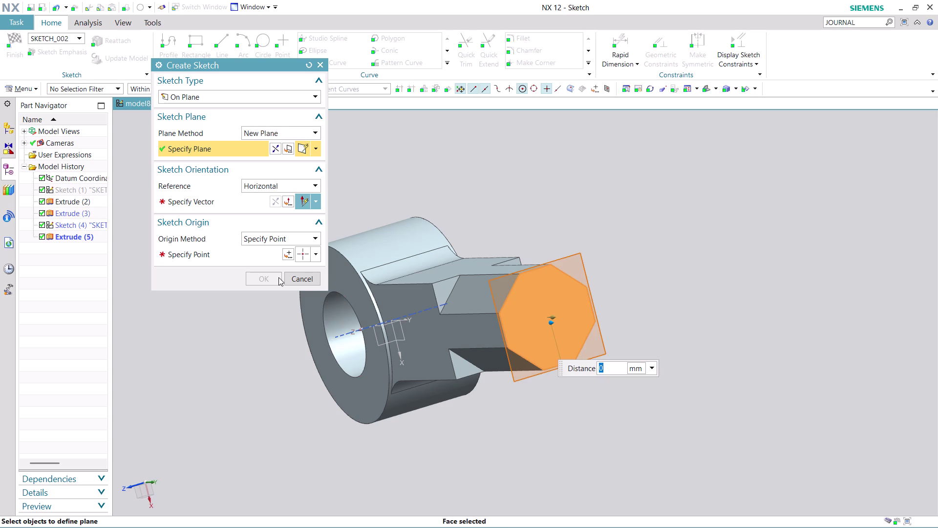
click(237, 201)
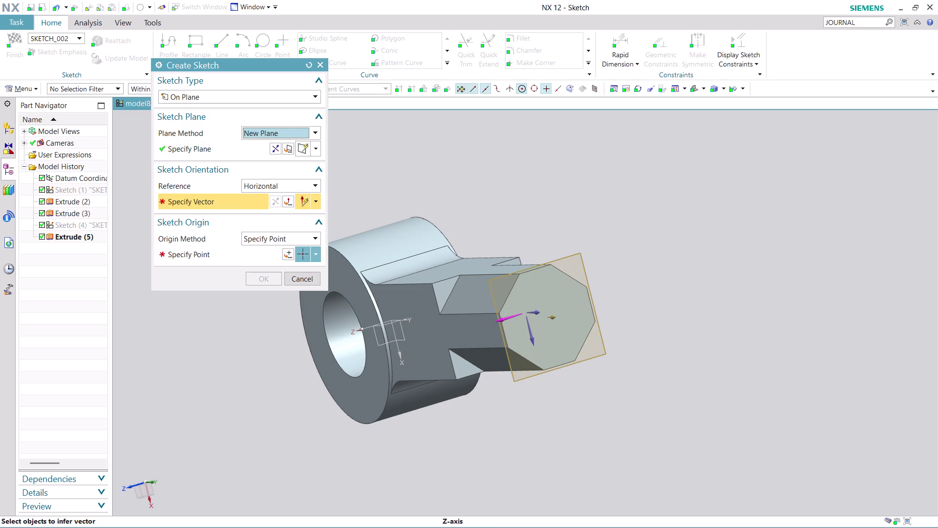
click(511, 317)
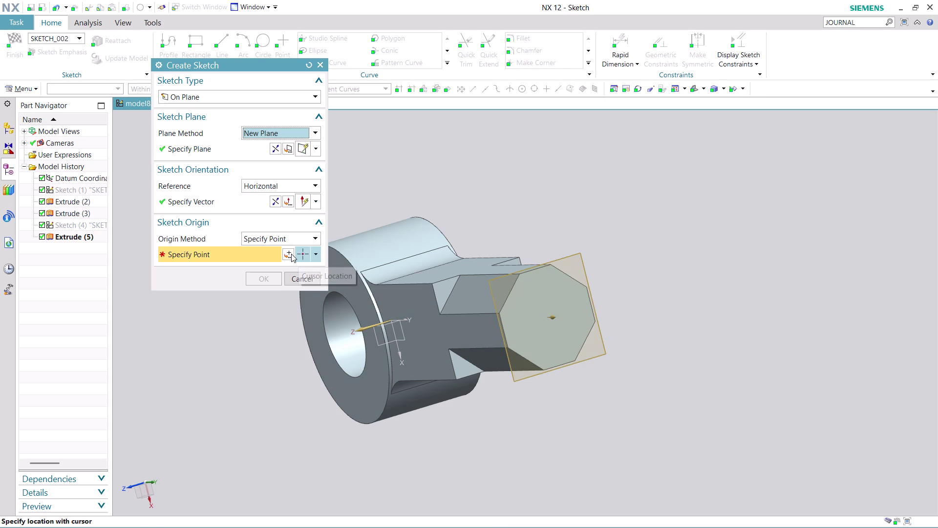
click(290, 253)
click(262, 269)
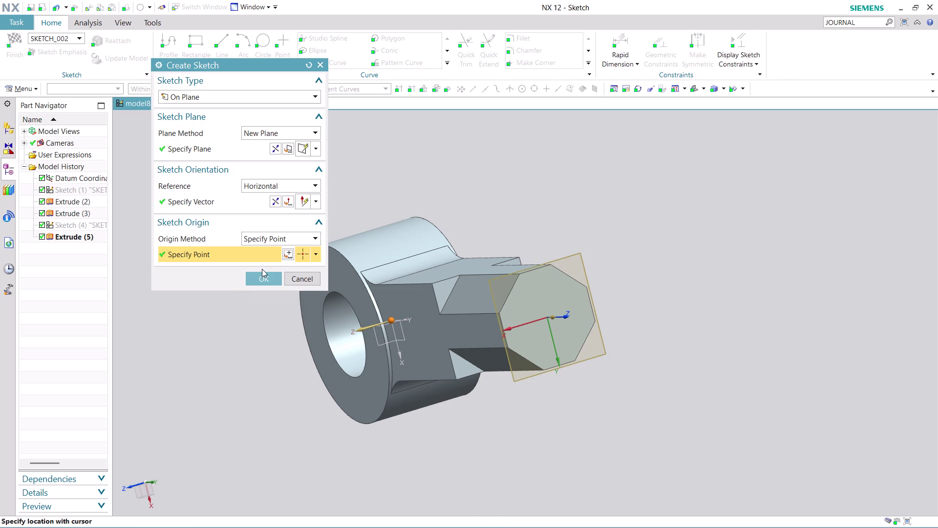
click(265, 276)
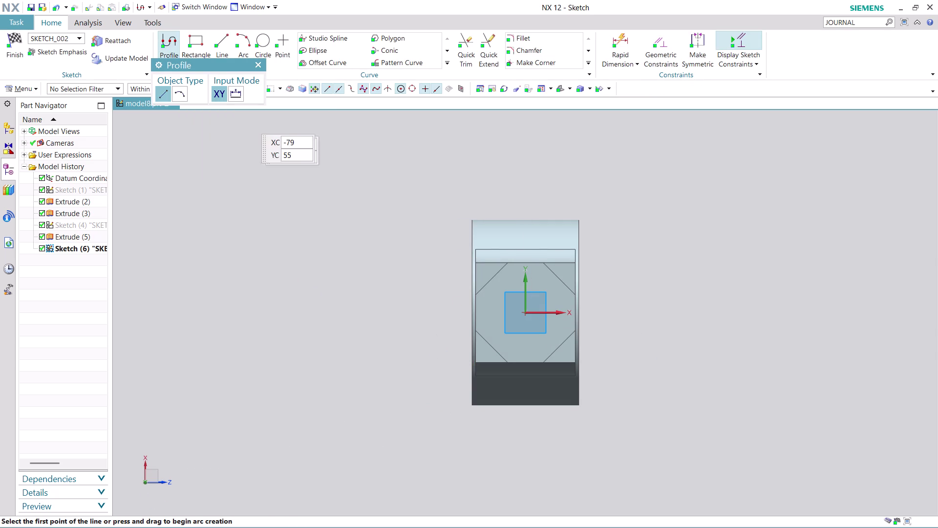
Draw a 25 mm diameter circle centred on the sketch origin and finish the sketch.
click(263, 39)
scroll(up, 3)
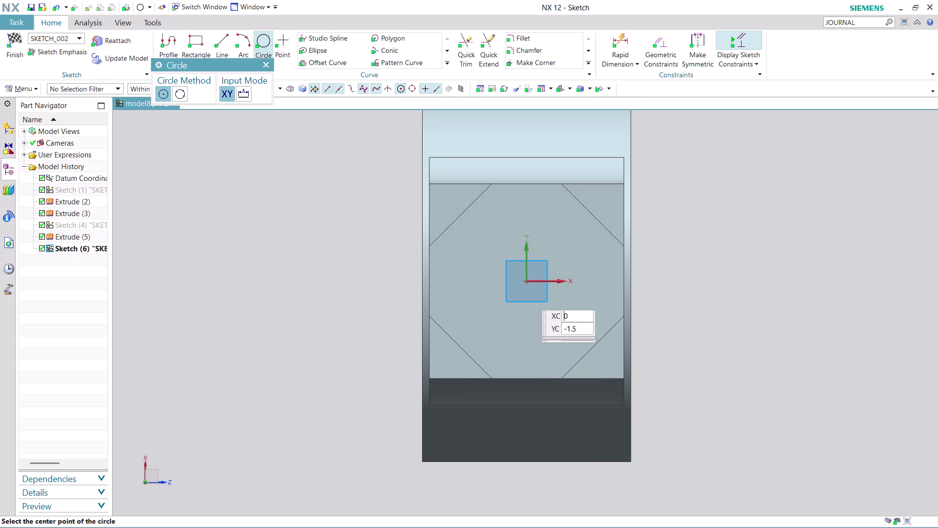
click(526, 280)
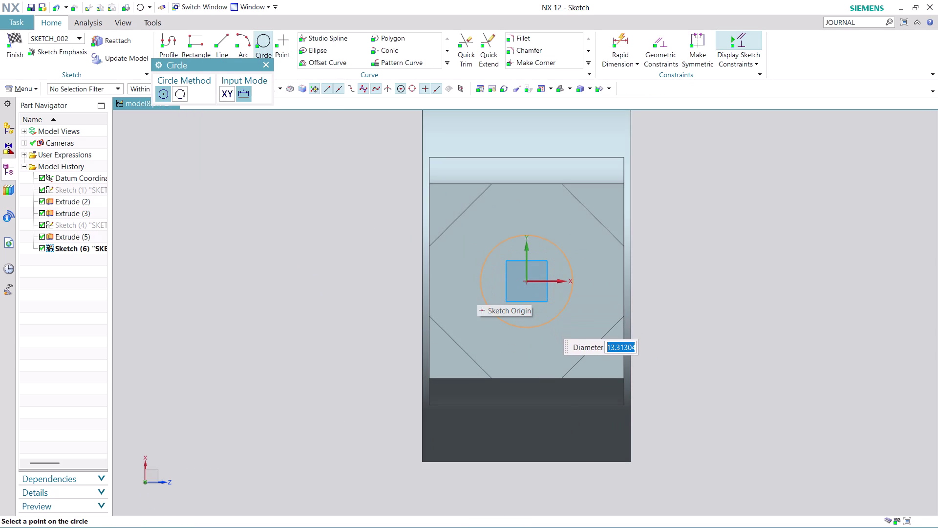
text(25)
key(Return)
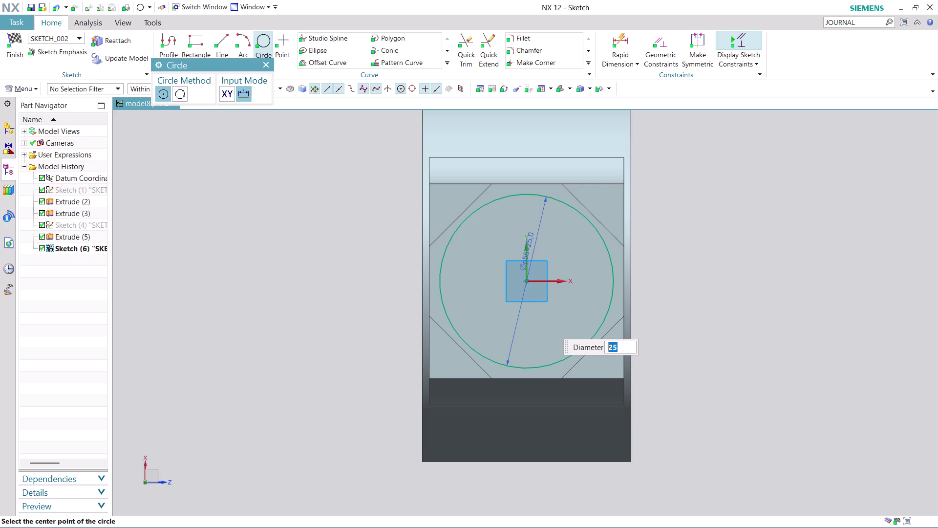
key(Escape)
key(Escape)
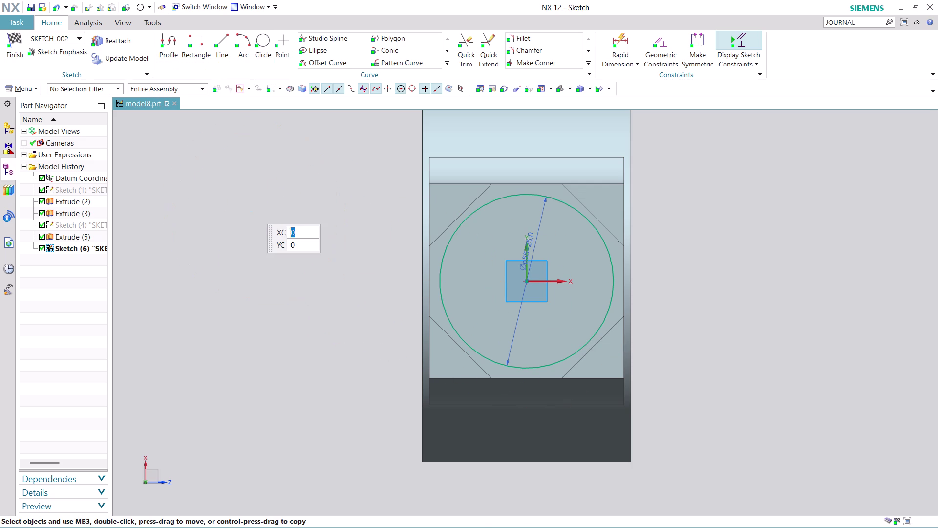
click(15, 55)
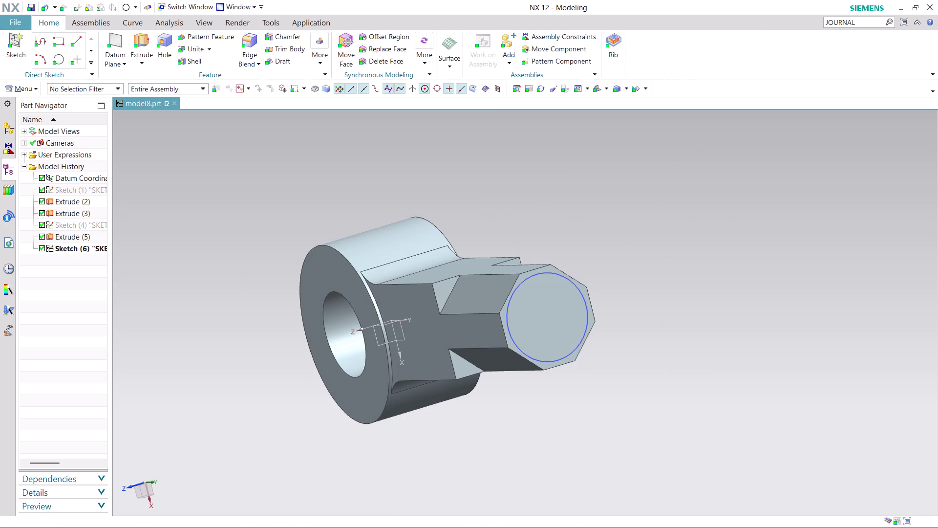
Extrude the circle 25 mm with Boolean Unite, adding the Extrude (7) pin.
click(139, 38)
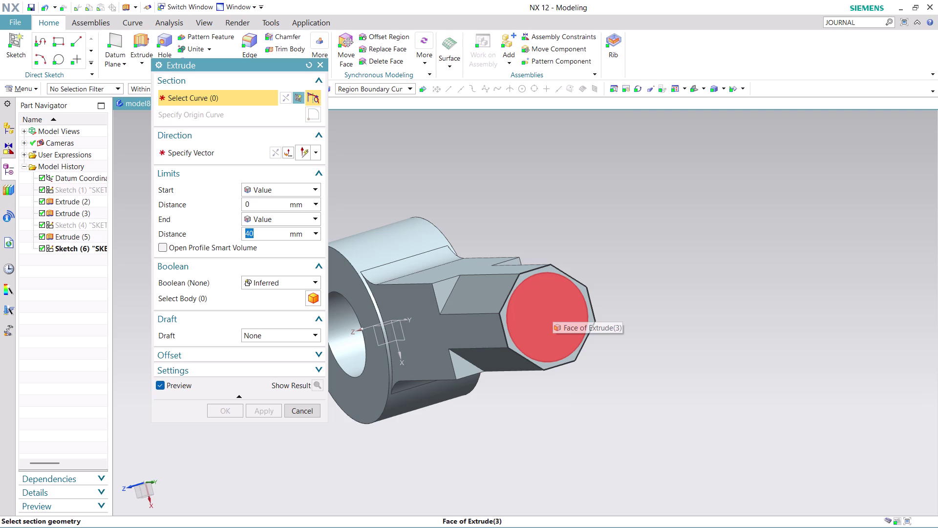
text(25)
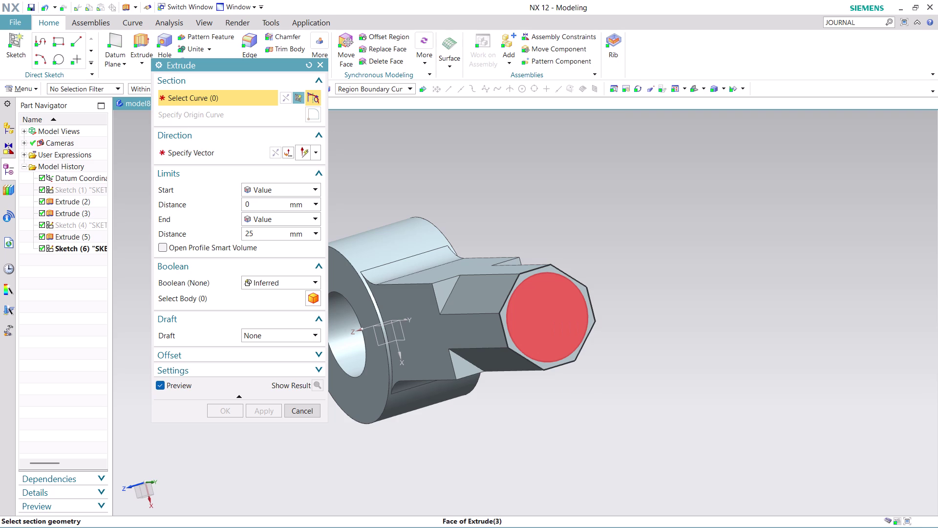
click(552, 309)
click(630, 319)
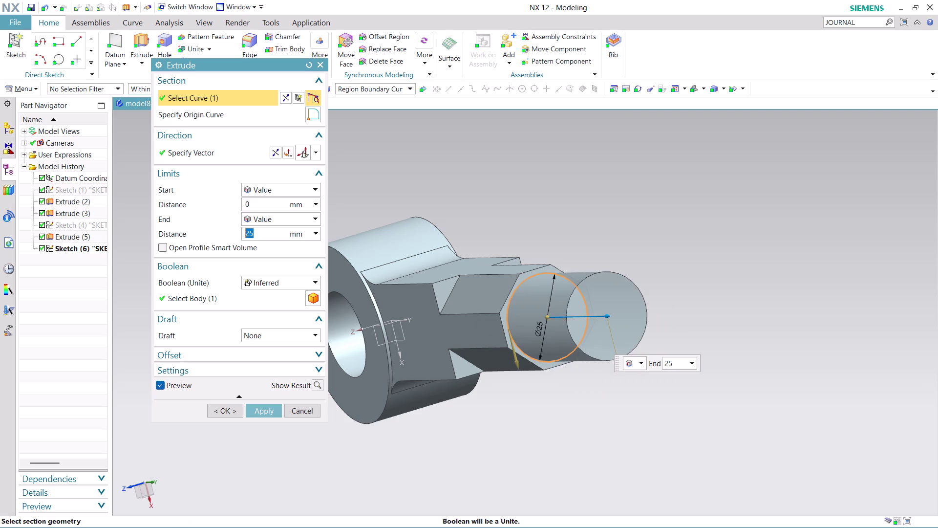
middle_drag(706, 311, 747, 306)
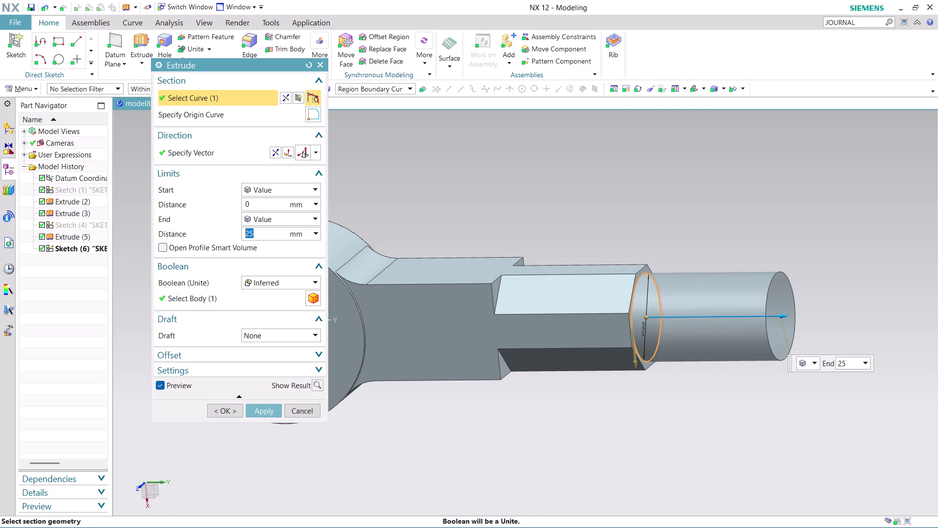
click(267, 416)
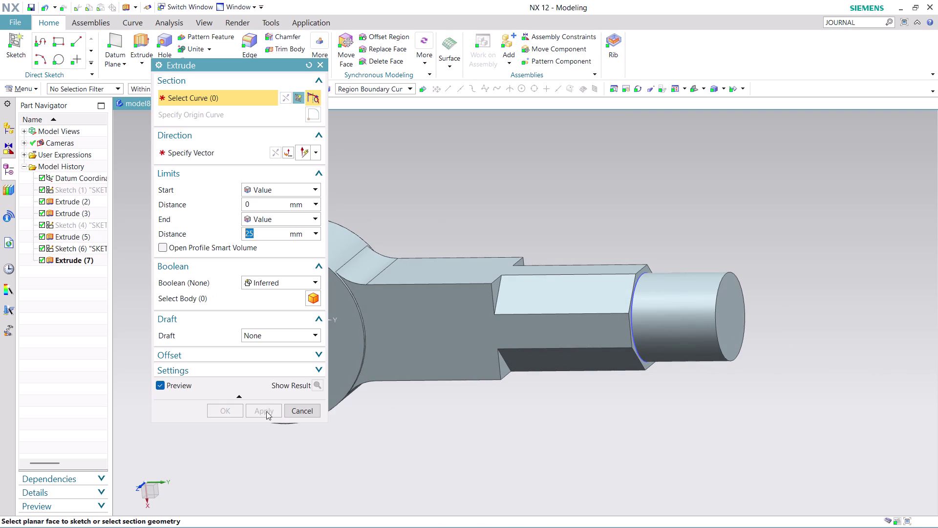
click(311, 407)
scroll(down, 3)
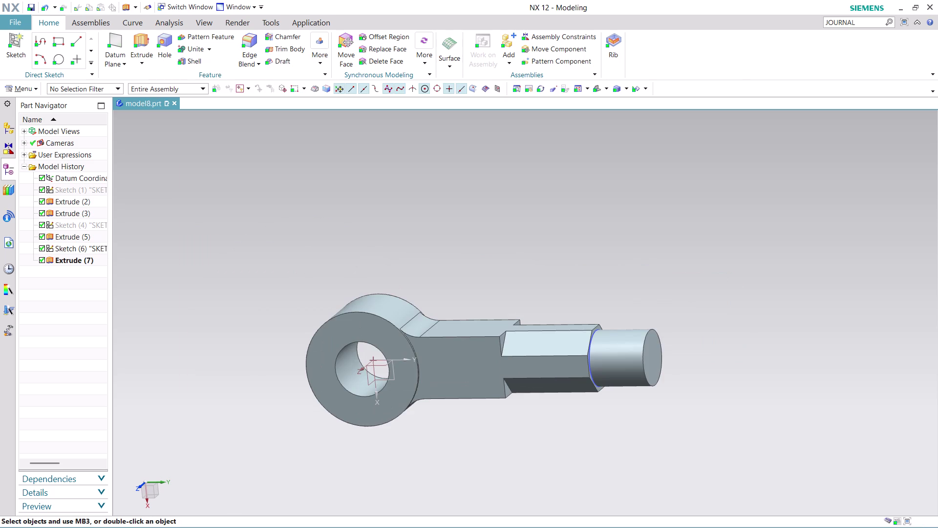
scroll(up, 3)
Hide Sketch (6) from the Part Navigator.
right_click(602, 338)
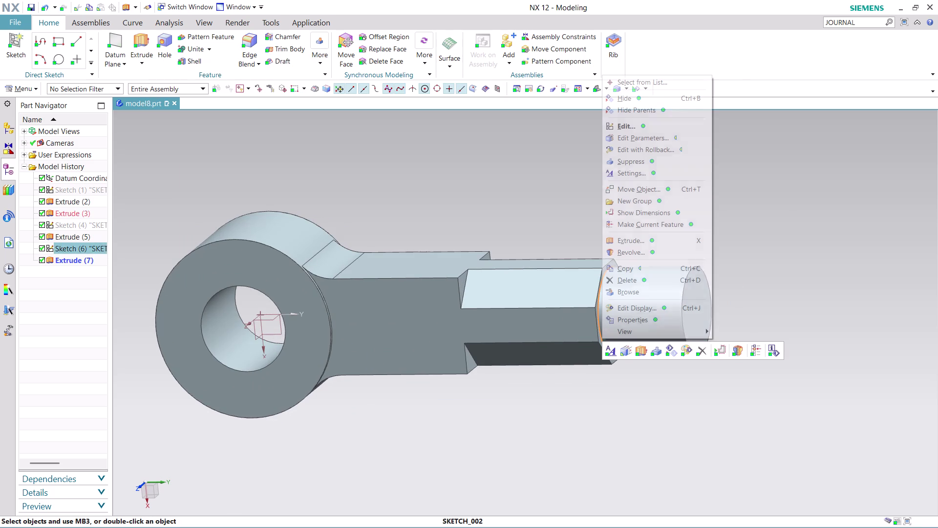
click(637, 98)
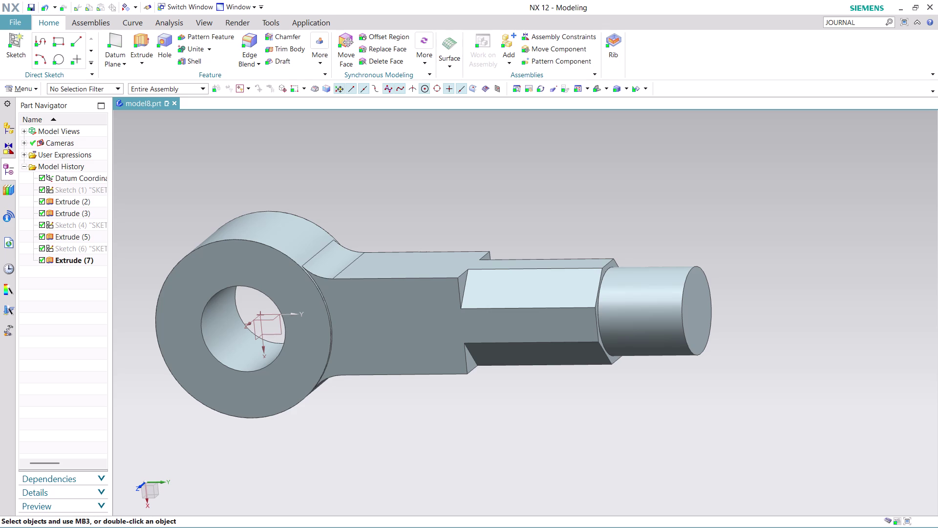
click(259, 41)
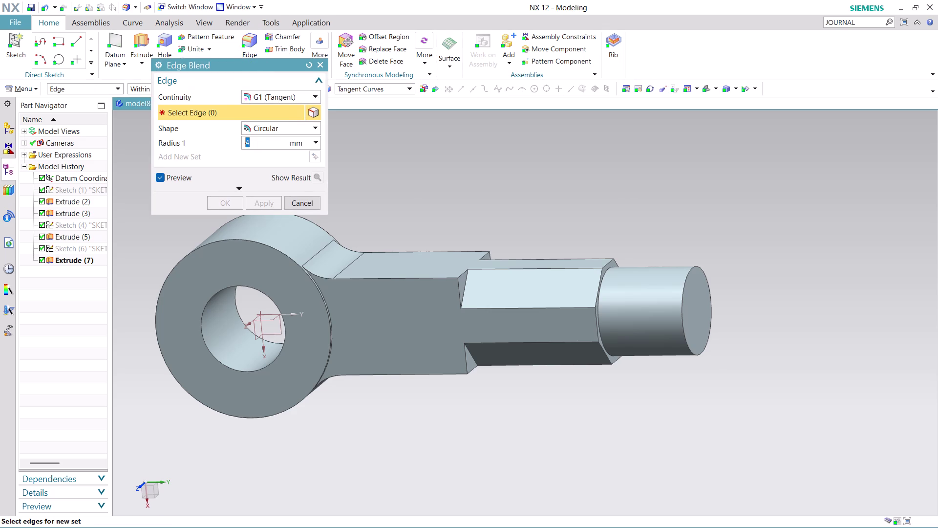
Set the blend radius to 5 mm and pick the first two cut corner edges.
key(5)
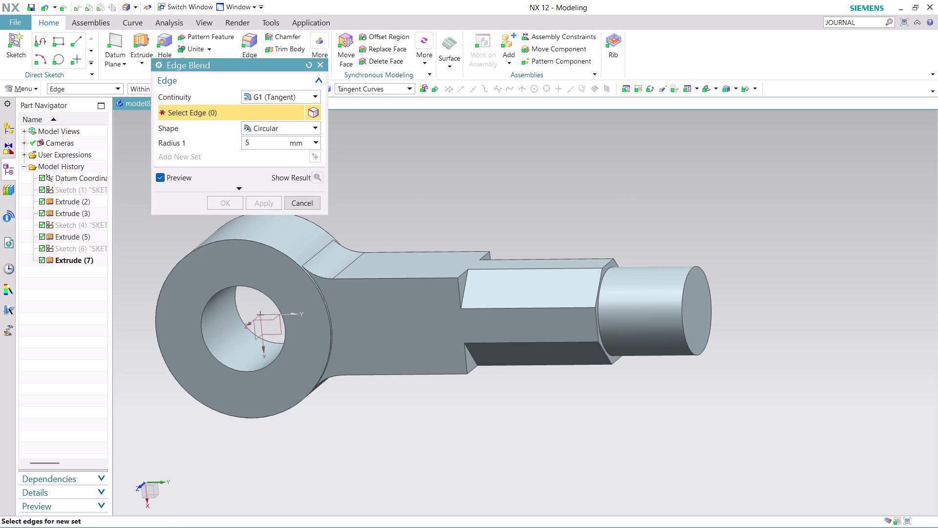
click(465, 289)
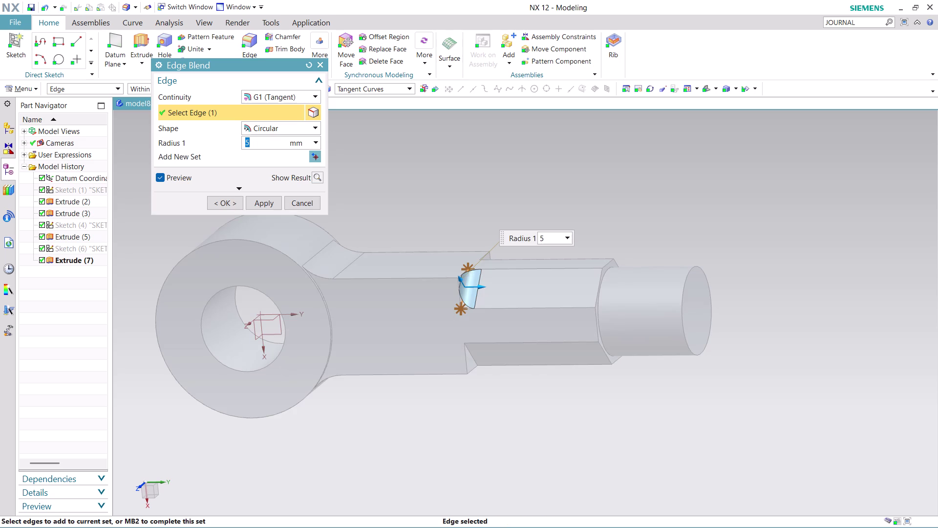
middle_drag(583, 201, 526, 268)
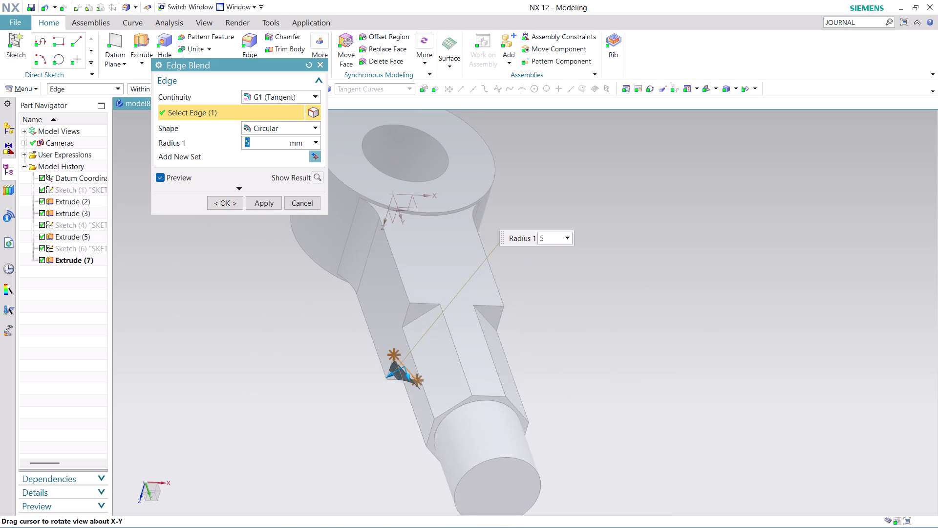
scroll(up, 3)
click(398, 326)
Pick the remaining two corner edges and create the 5 mm Edge Blend (8).
middle_drag(503, 321, 501, 314)
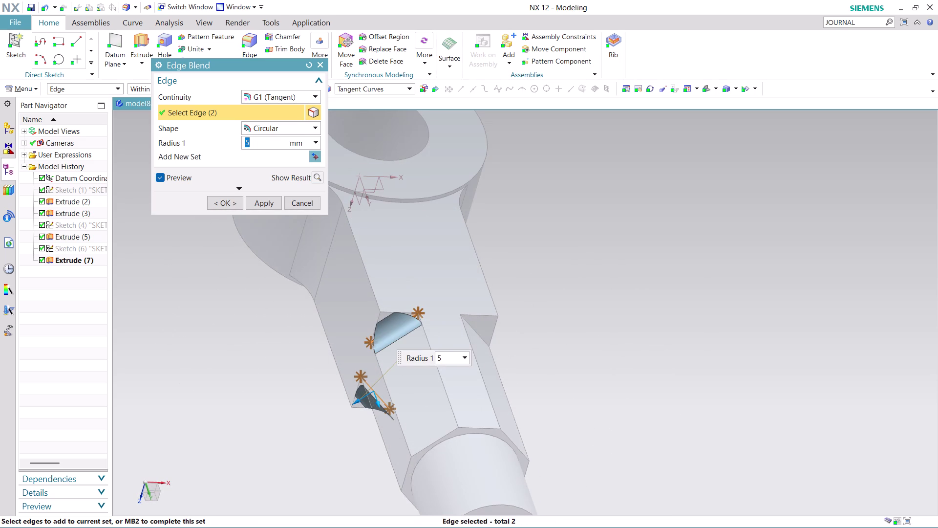
middle_drag(501, 315, 471, 270)
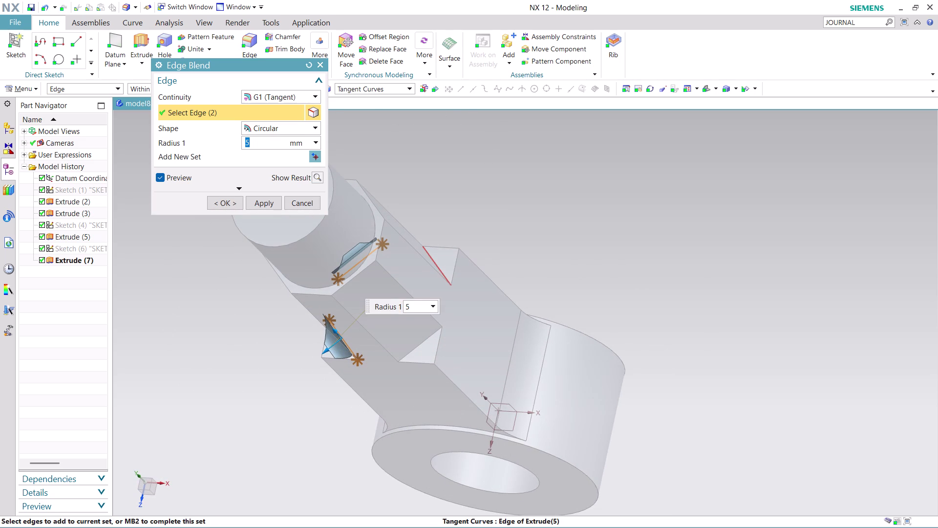
click(437, 261)
middle_drag(489, 238, 495, 205)
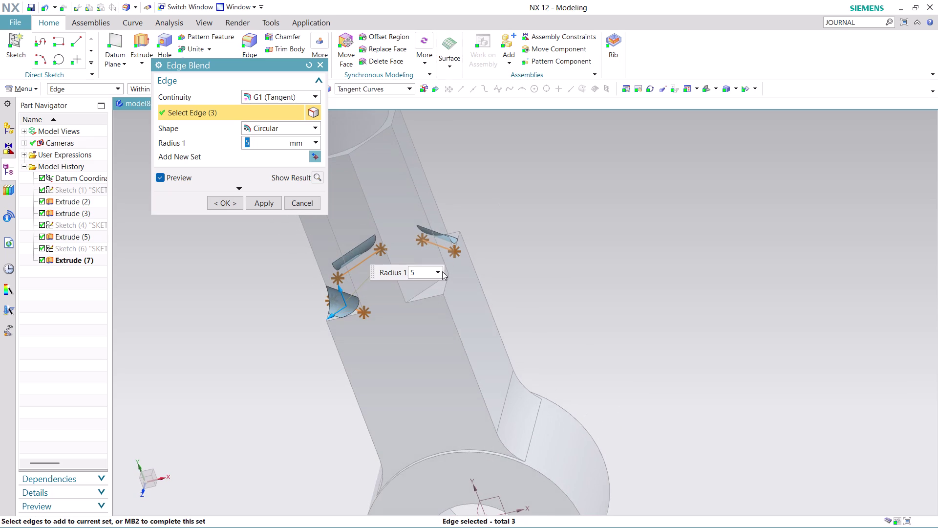
click(429, 290)
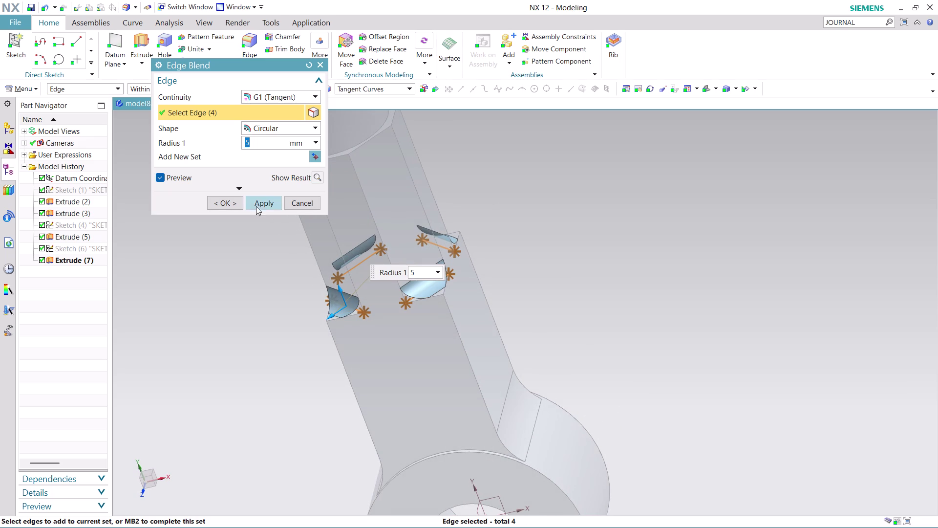
click(261, 201)
click(303, 202)
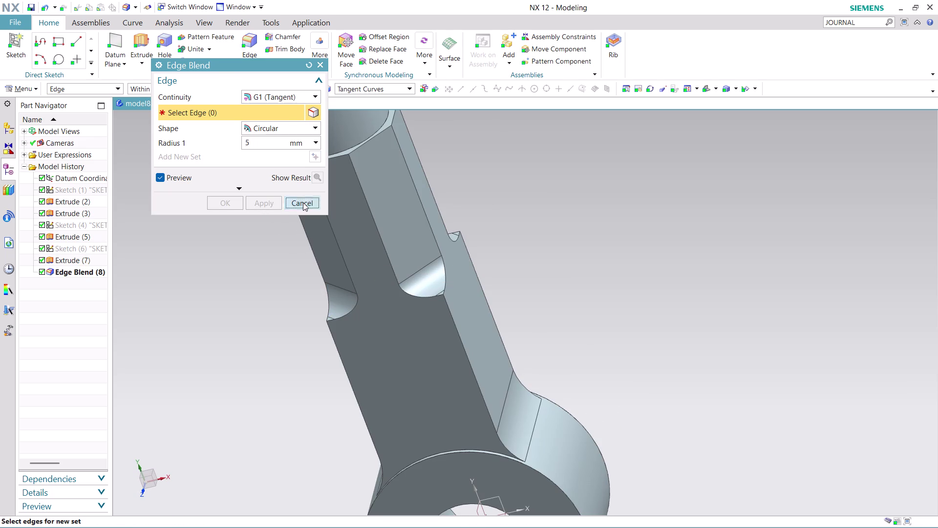
middle_drag(553, 247, 398, 295)
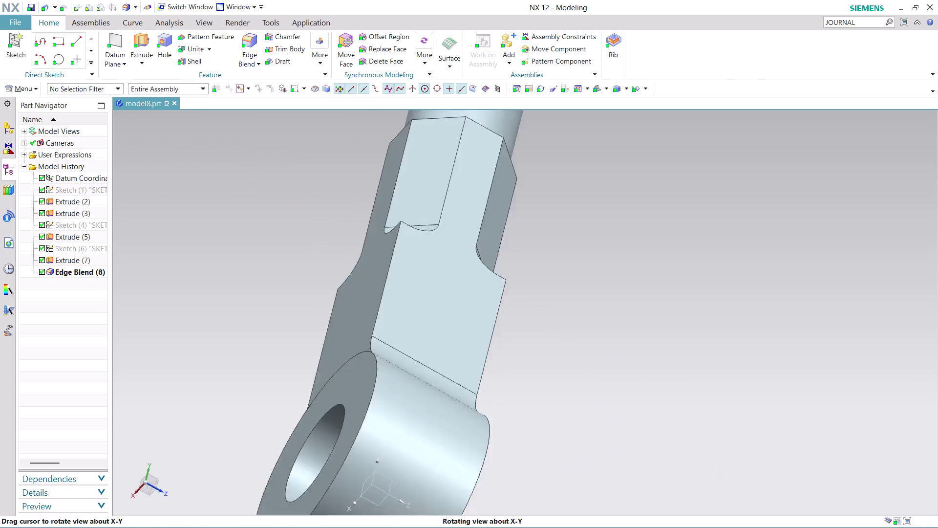
Orbit around the finished lever to inspect it, then show the View ribbon commands.
middle_drag(398, 295, 347, 249)
scroll(down, 3)
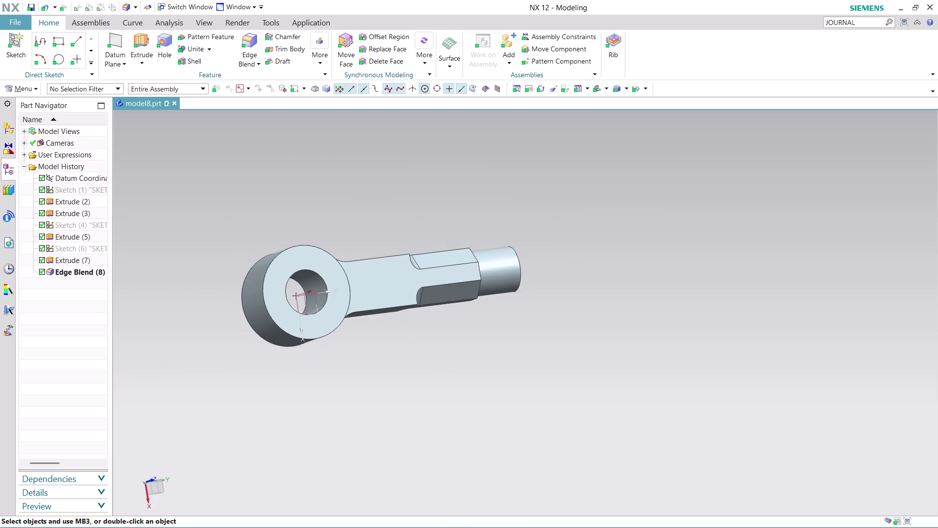
middle_drag(488, 340, 441, 445)
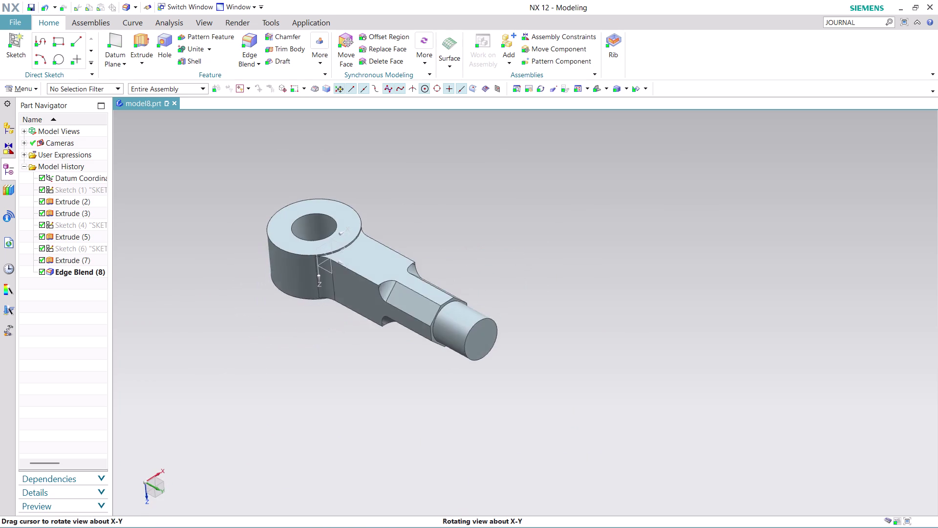
middle_drag(440, 444, 379, 273)
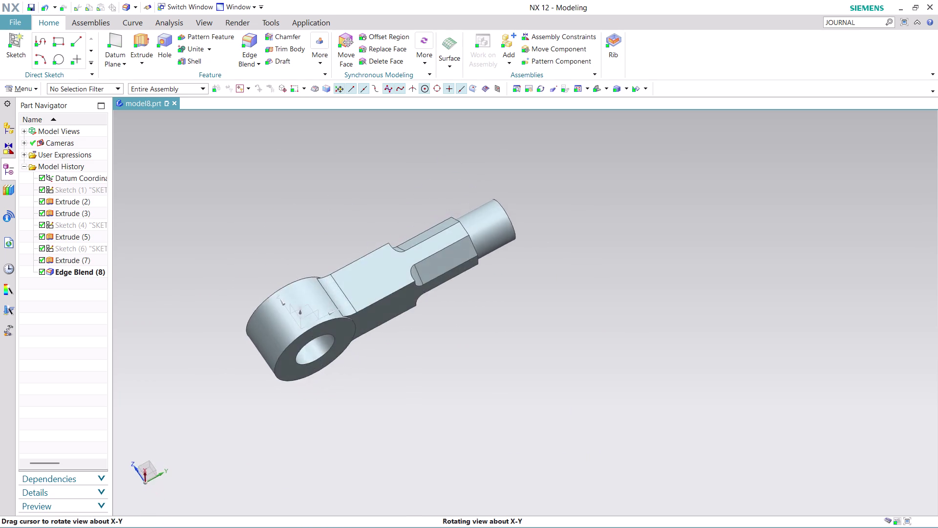
middle_drag(379, 273, 412, 392)
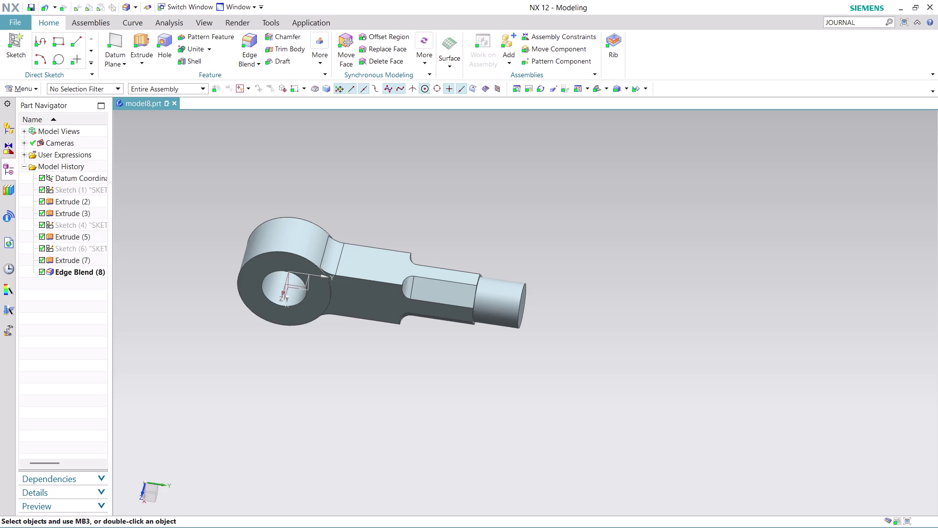
click(210, 19)
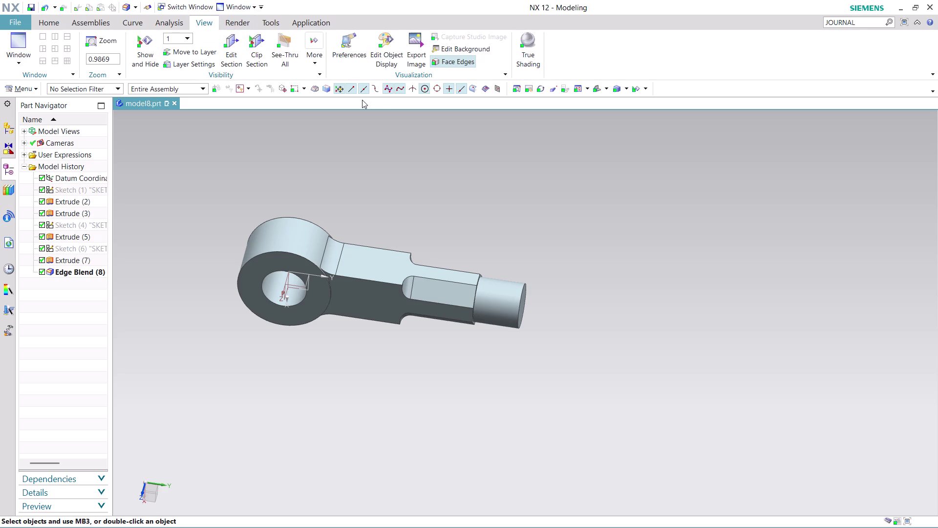
Change the lever solid's display colour from Medium Steel to Orange (ID 78).
click(394, 51)
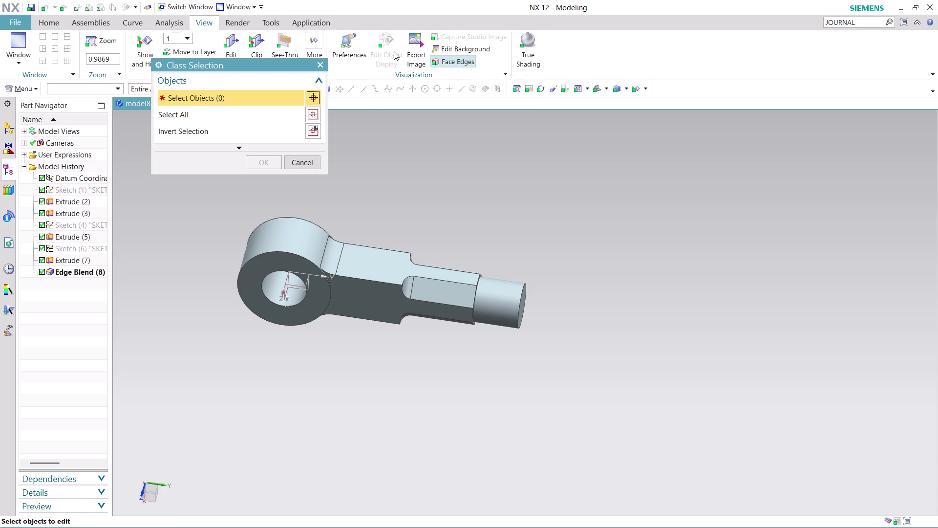
click(289, 235)
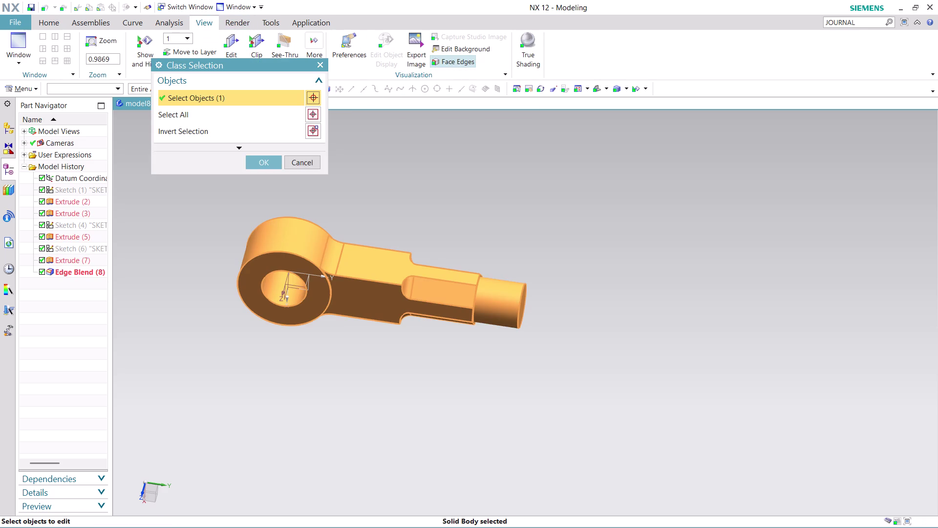
click(261, 158)
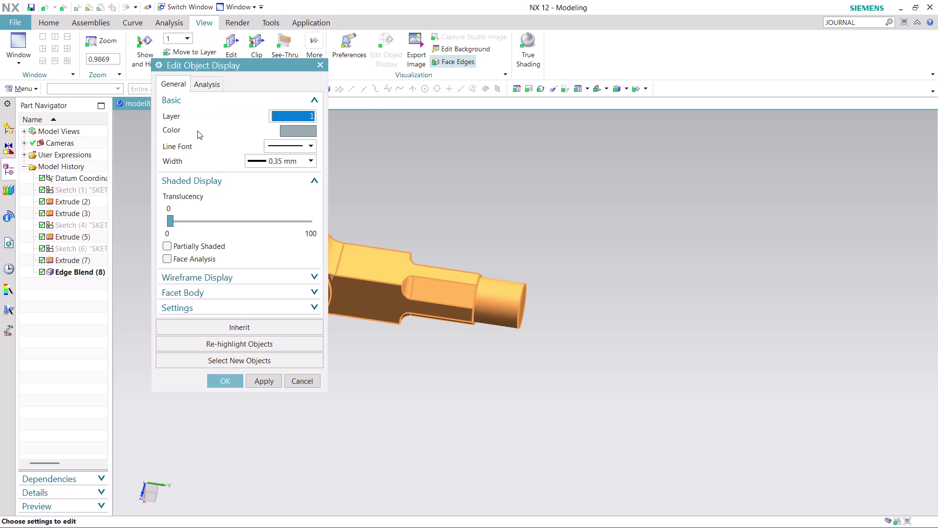
click(304, 132)
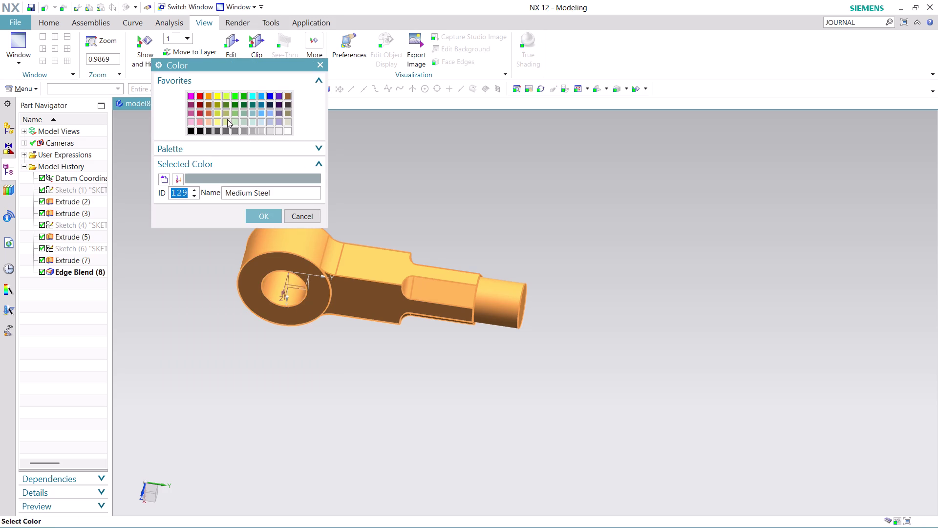
click(209, 94)
click(262, 217)
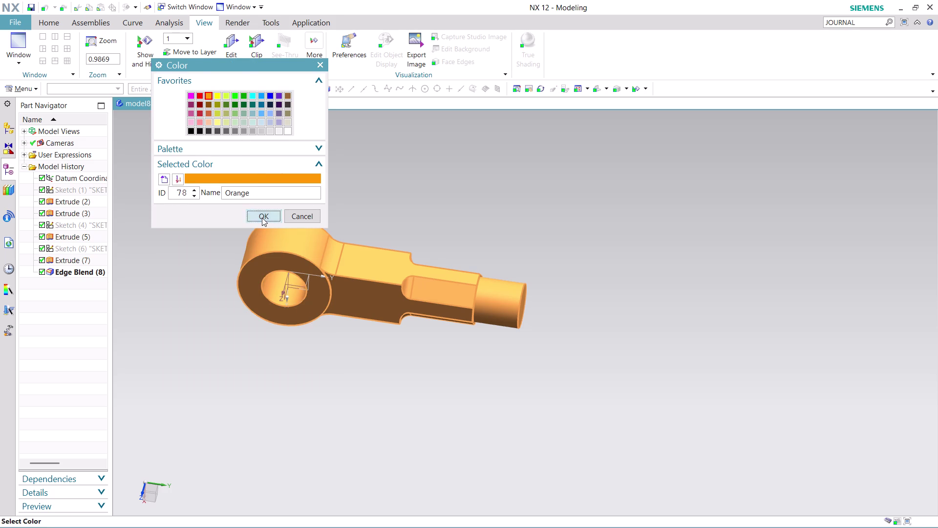
click(251, 385)
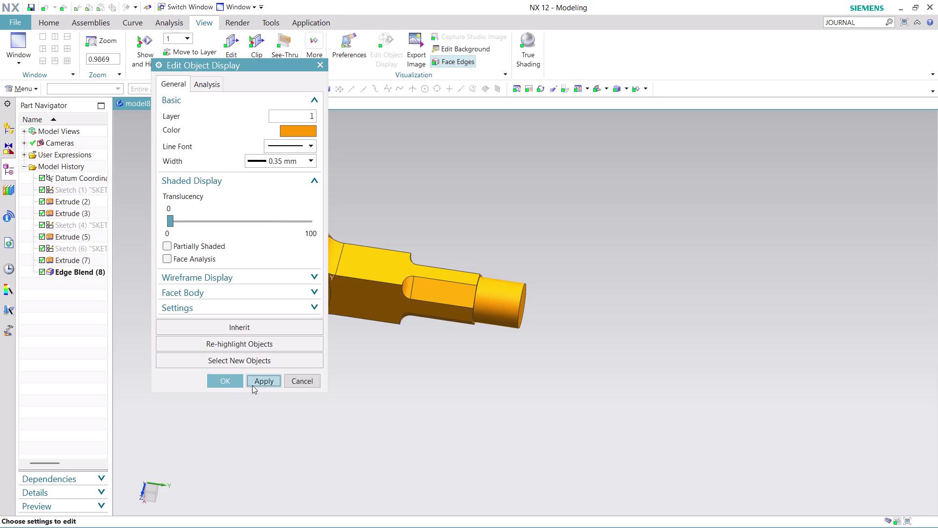
click(226, 383)
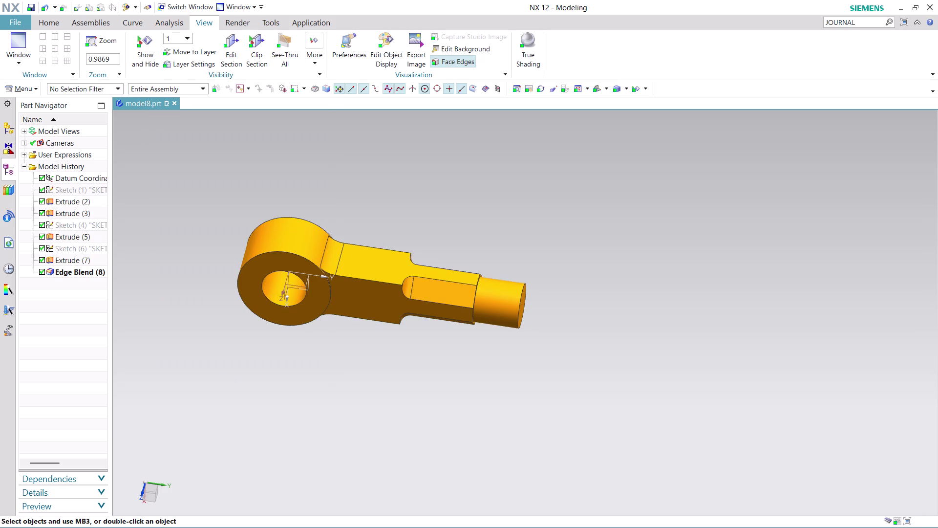
click(866, 24)
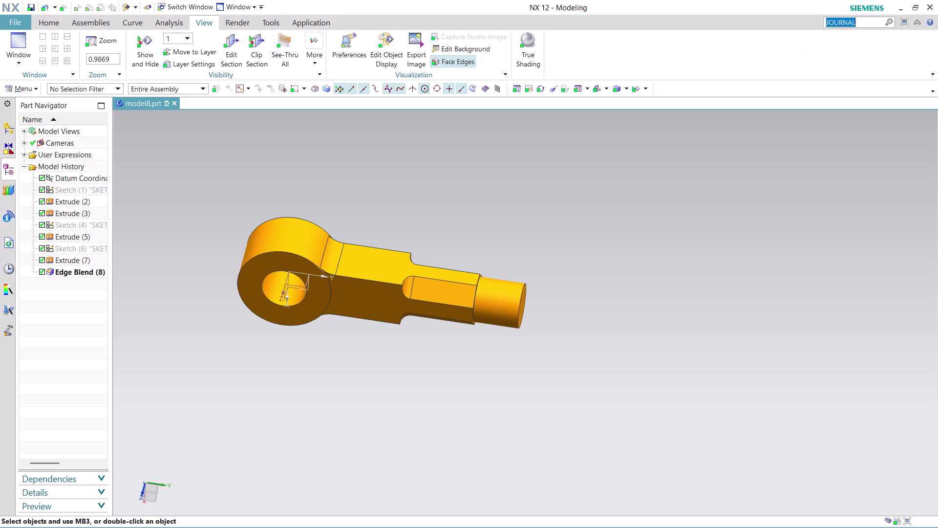
Stop journal recording using the JOURNAL search in Command Finder.
key(Return)
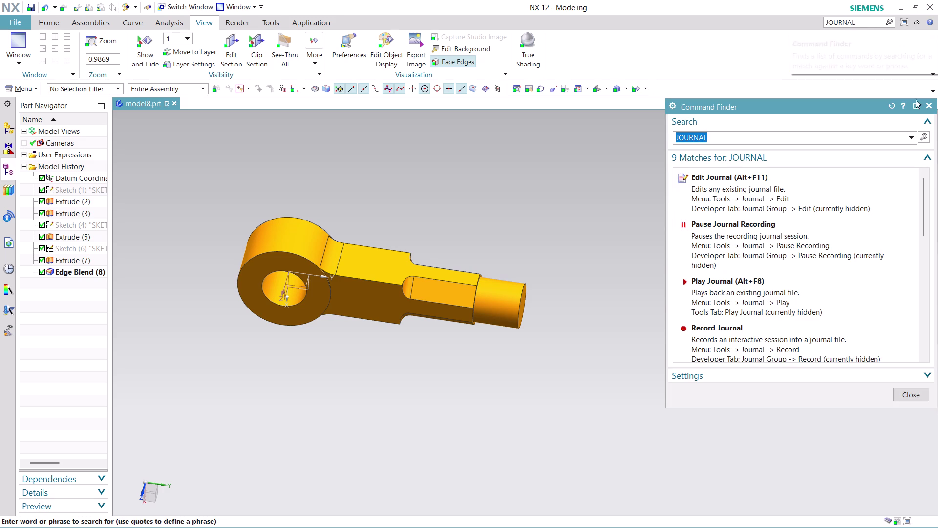
scroll(down, 3)
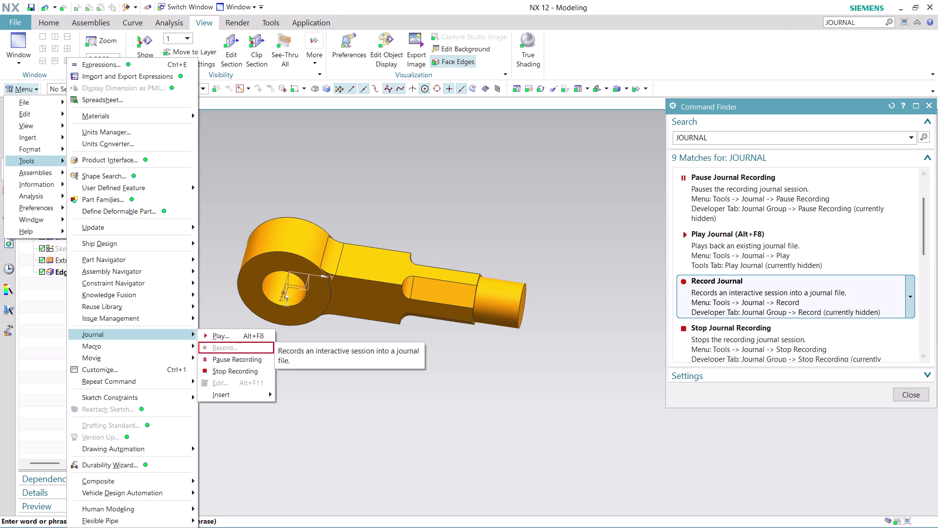
click(790, 330)
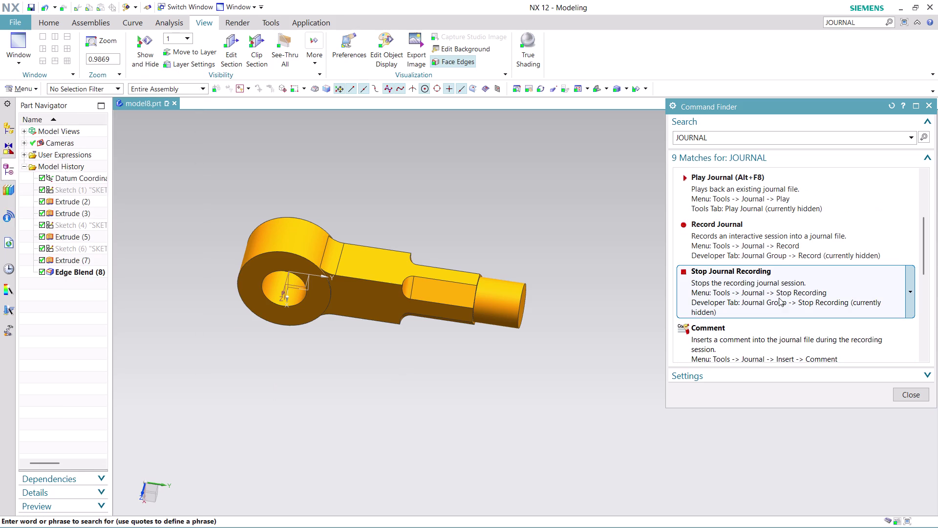
click(775, 293)
click(776, 293)
click(775, 294)
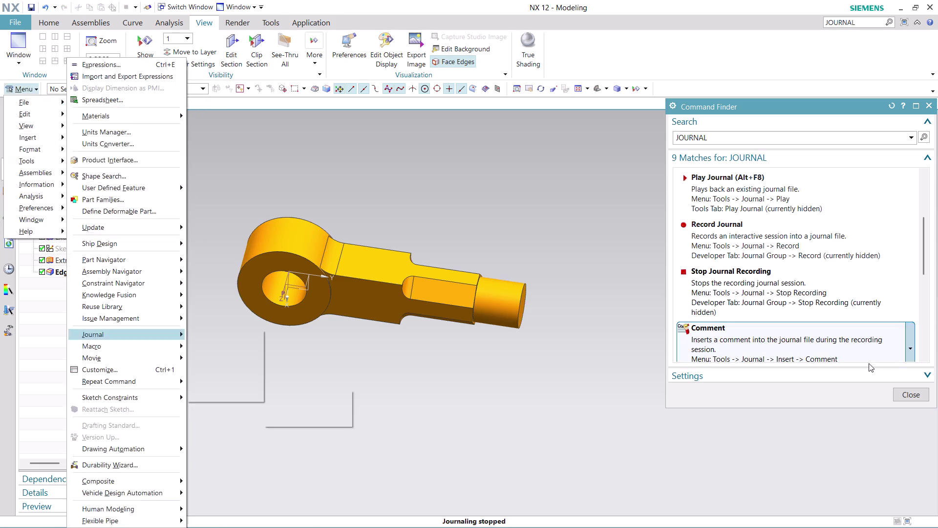
click(907, 394)
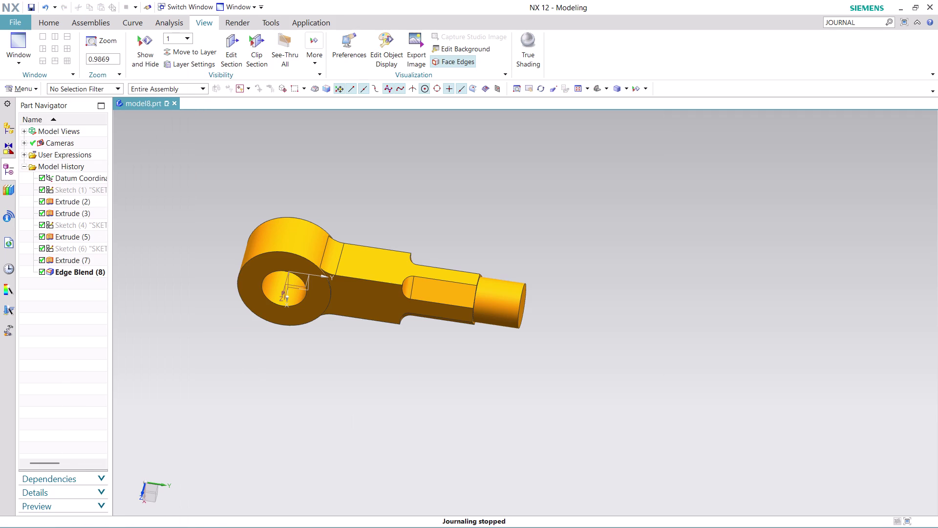
key(ctrl+s)
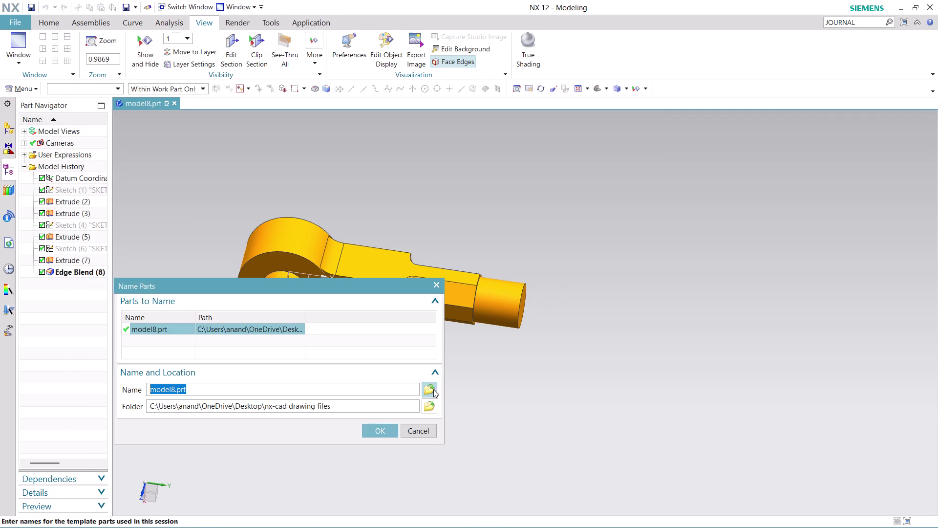
Name the part file 'ASSEMBLY 7 PART 4' and confirm the save.
click(430, 385)
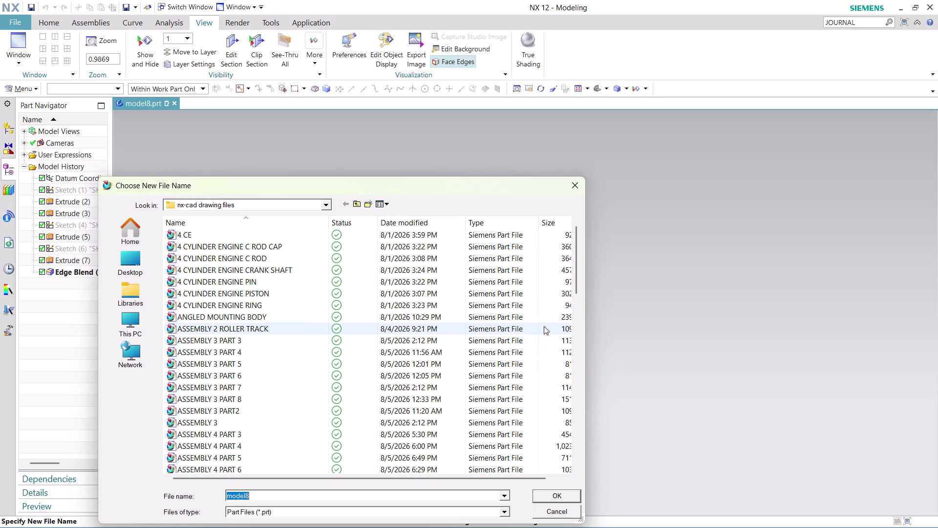
text(ASSE)
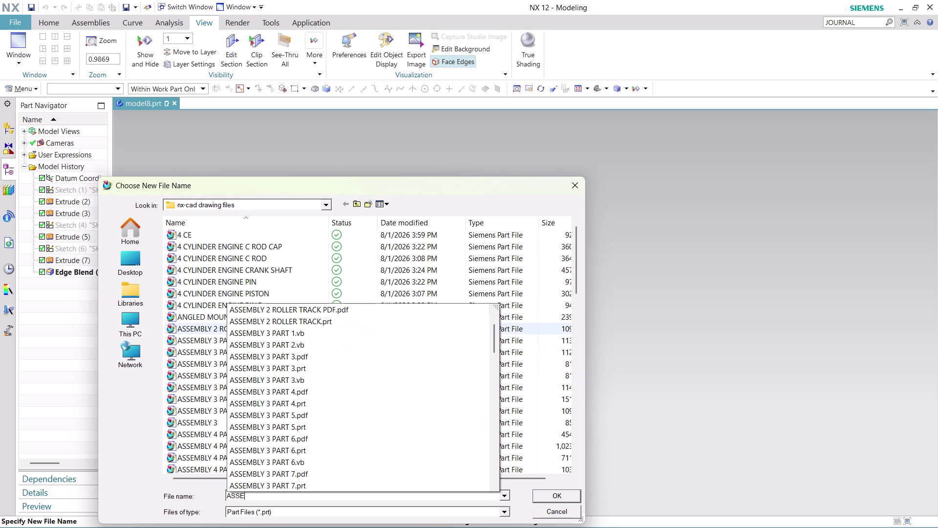
text(MBLY)
key(space)
text(7)
key(space)
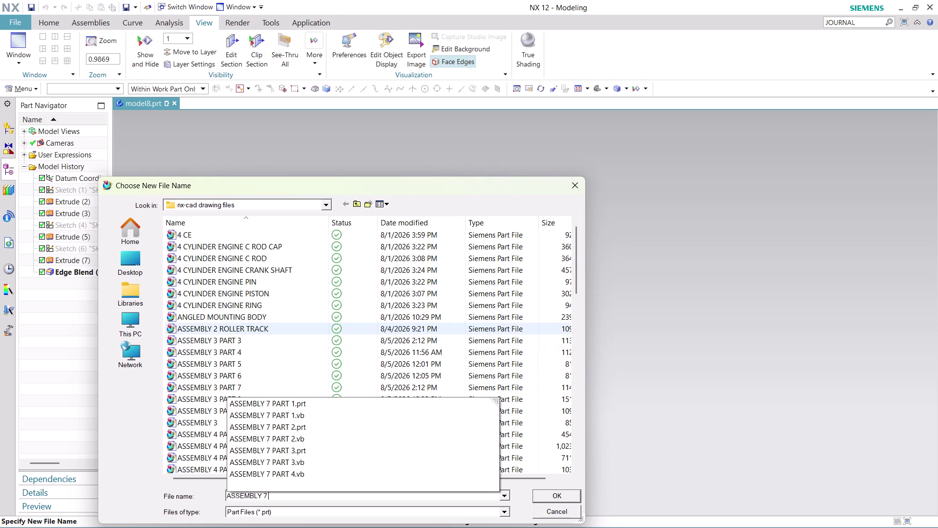
text(PART)
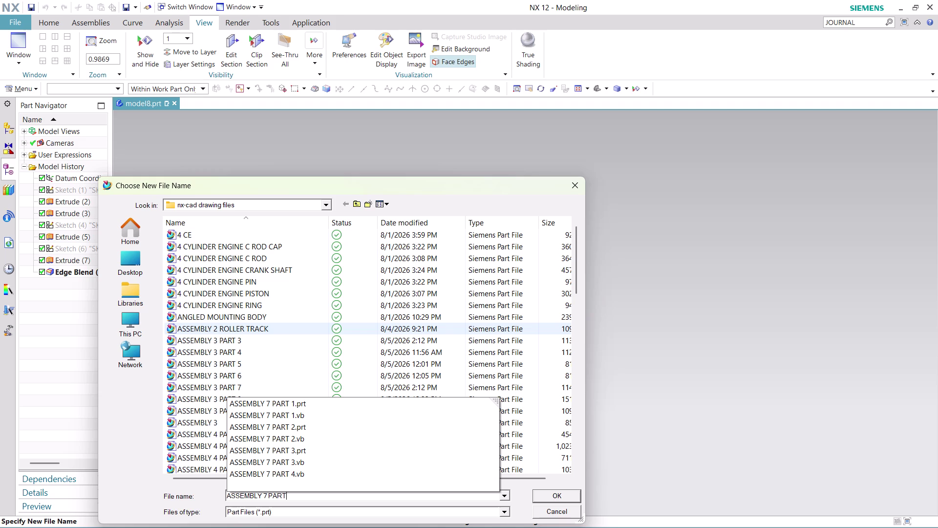
key(space)
key(4)
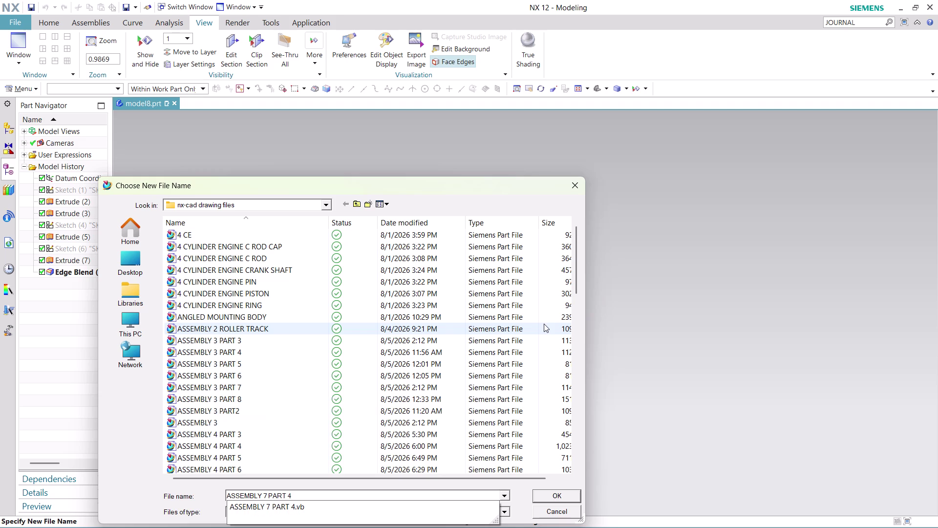
click(571, 497)
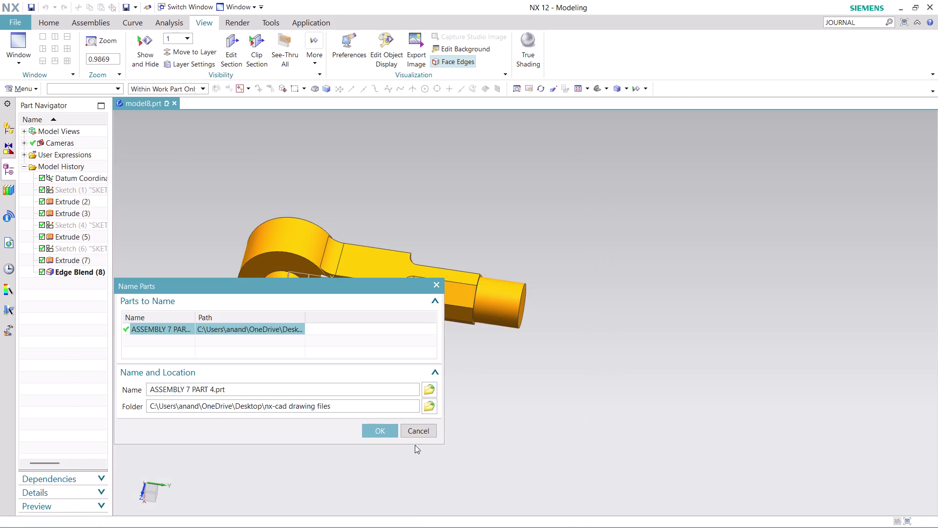
click(373, 431)
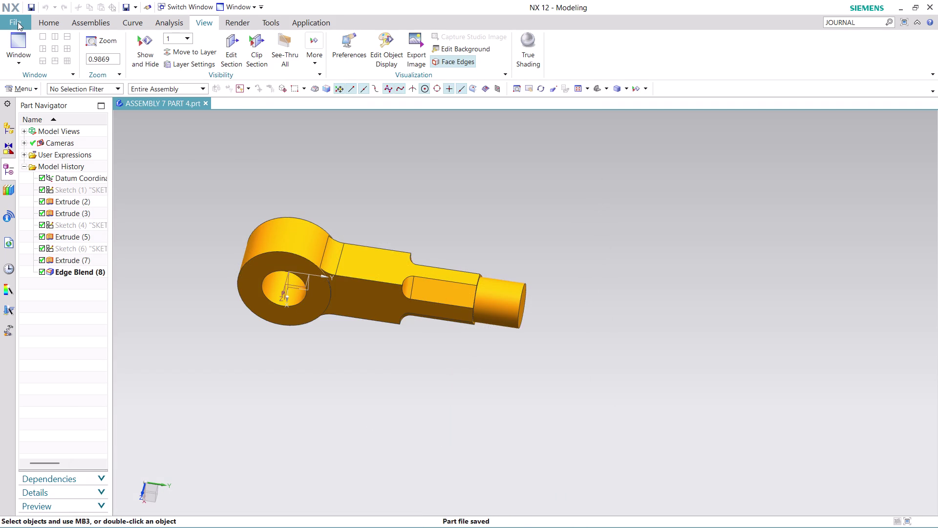
Export the Current Display of the lever to PDF from File > Export.
click(17, 22)
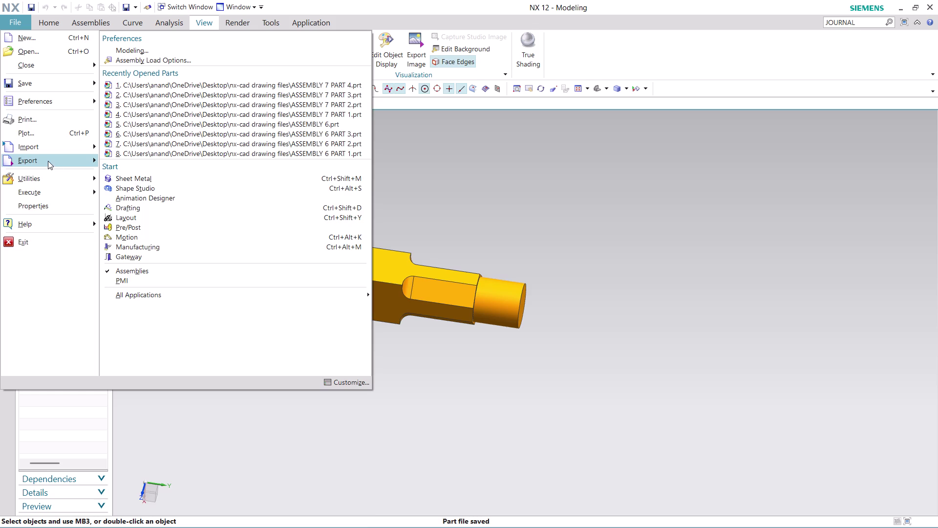
click(140, 152)
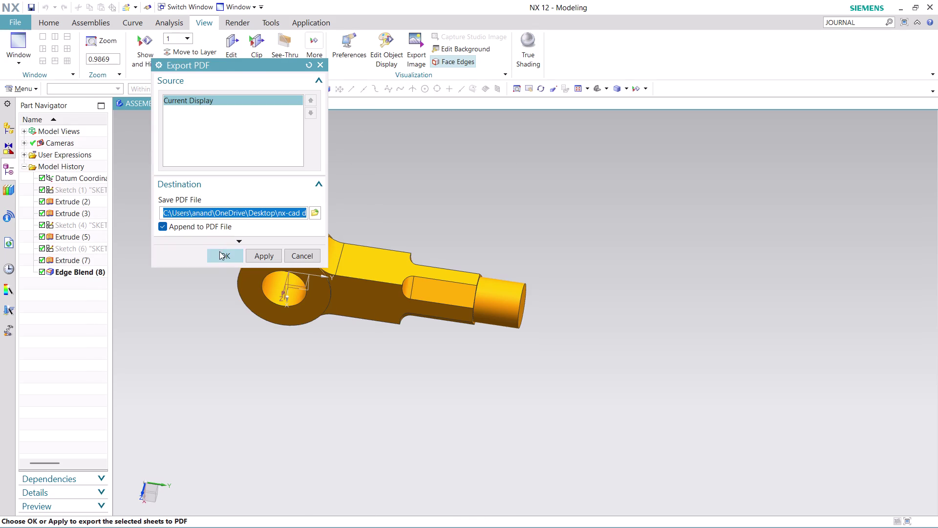
click(219, 251)
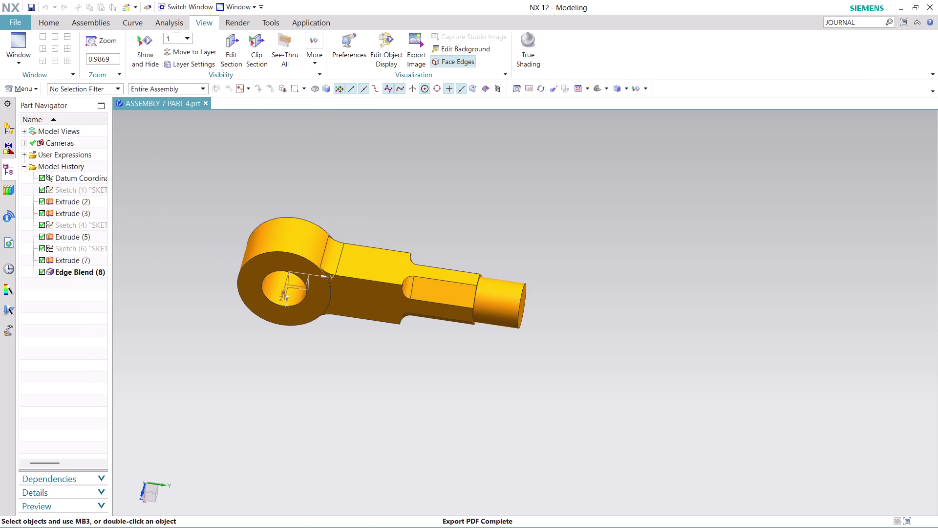